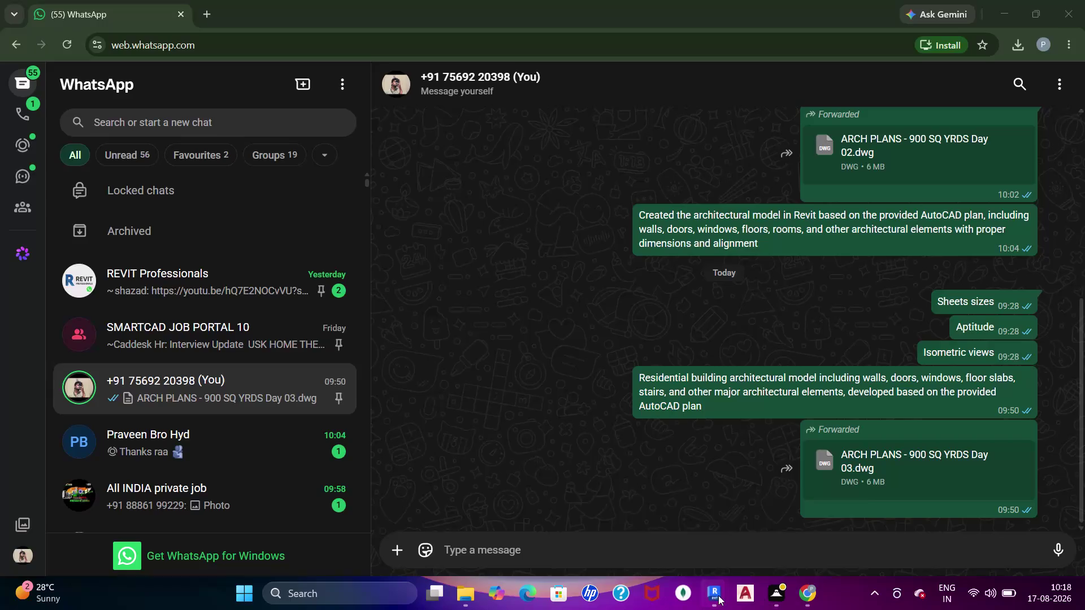
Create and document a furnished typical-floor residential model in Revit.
Switch from WhatsApp Web to the Revit Project1 Level 0 window.
click(661, 530)
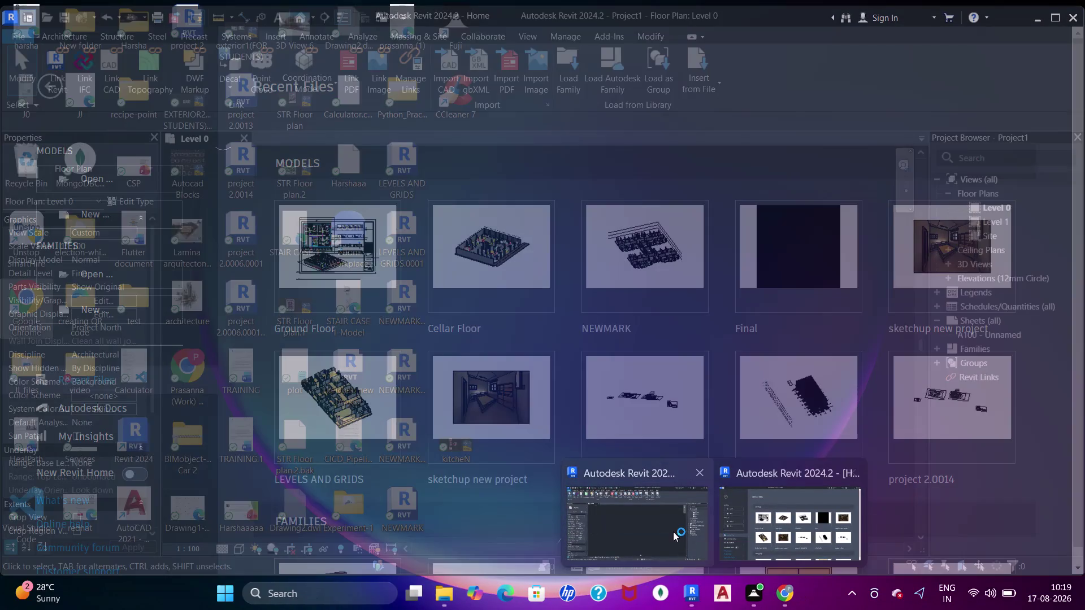
scroll(down, 3)
middle_drag(378, 237, 379, 281)
scroll(up, 3)
middle_drag(388, 275, 408, 325)
middle_drag(534, 347, 536, 358)
scroll(down, 3)
middle_drag(533, 354, 528, 329)
middle_drag(459, 231, 455, 260)
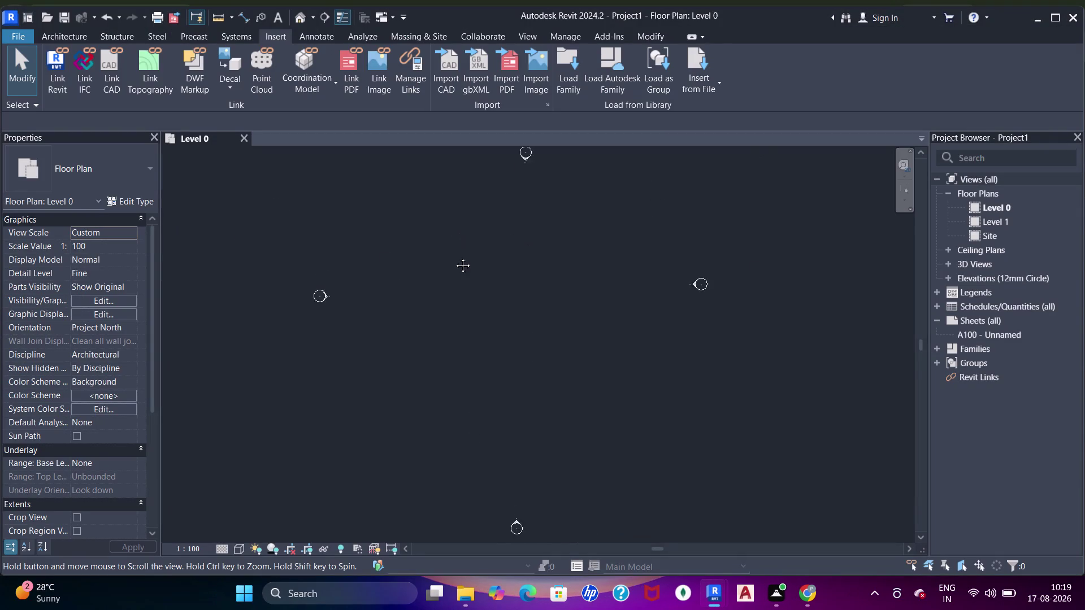
middle_drag(454, 260, 456, 242)
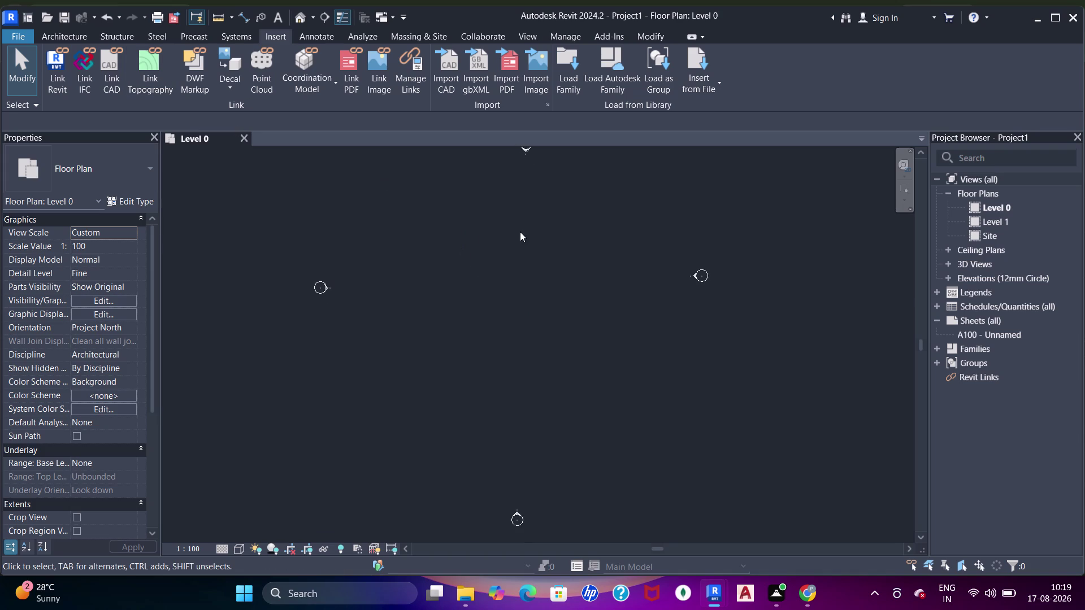
click(527, 154)
middle_drag(526, 164, 536, 191)
scroll(up, 3)
scroll(down, 3)
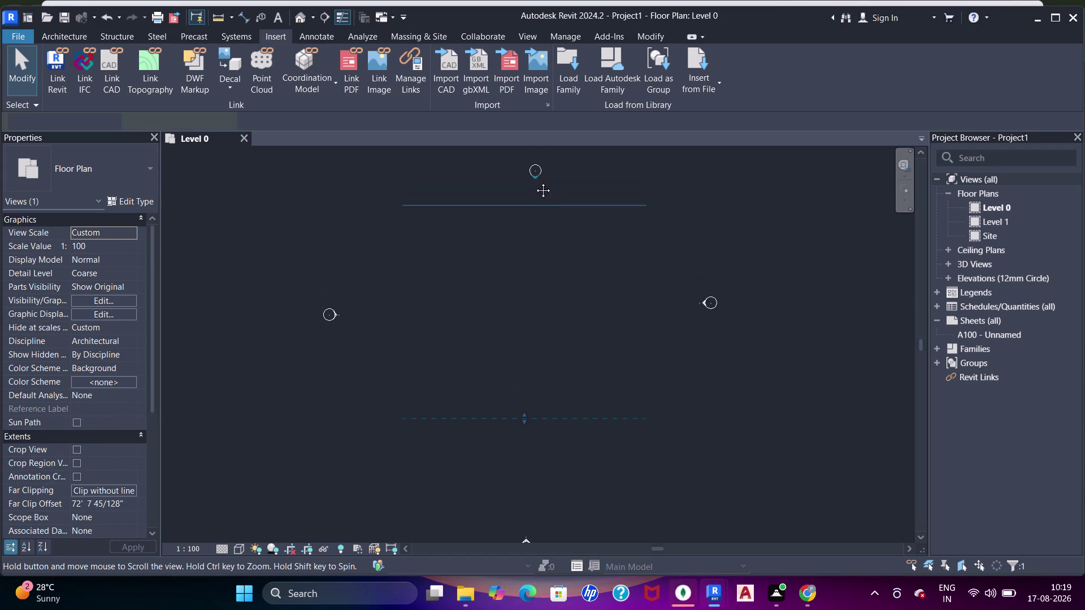
scroll(down, 3)
middle_drag(535, 181, 534, 144)
middle_drag(538, 160, 547, 194)
drag(546, 165, 539, 164)
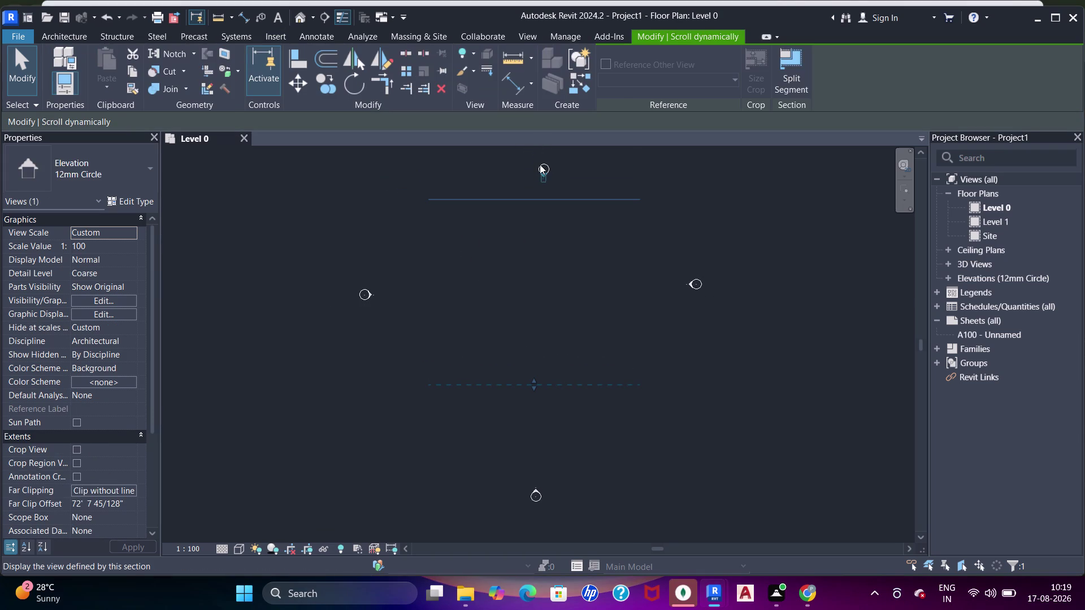
drag(539, 164, 539, 164)
scroll(up, 3)
click(545, 163)
drag(544, 170, 529, 173)
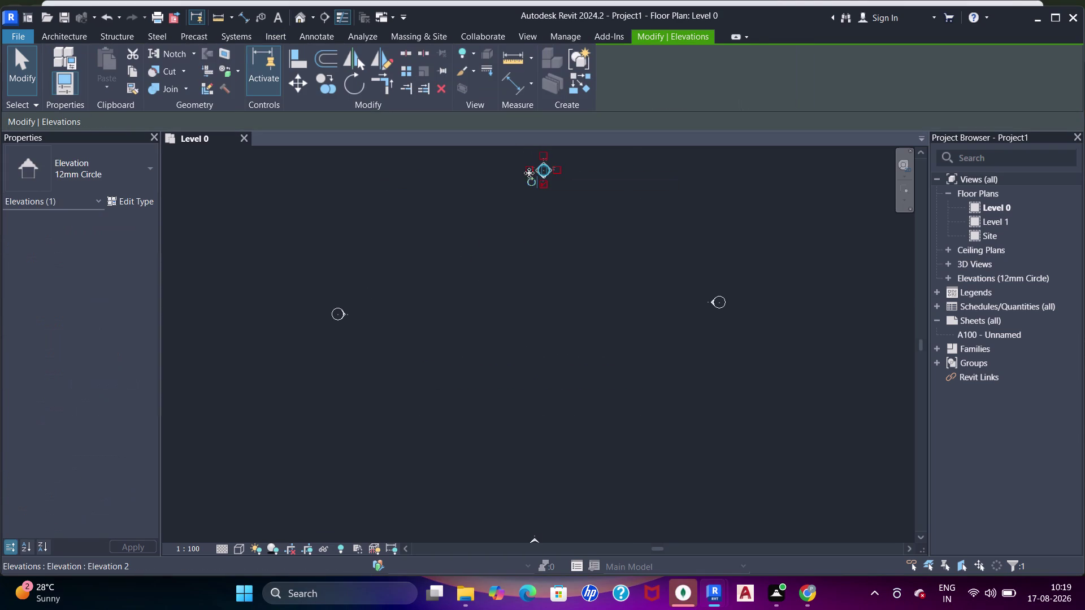
drag(529, 173, 534, 171)
scroll(down, 3)
middle_click(534, 188)
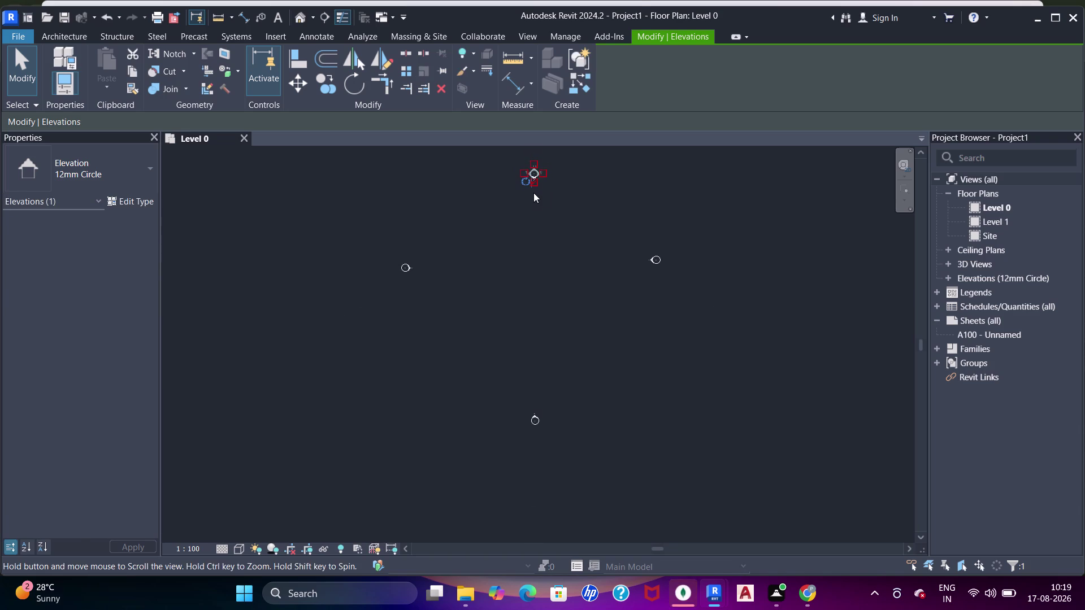
key(Escape)
key(Escape)
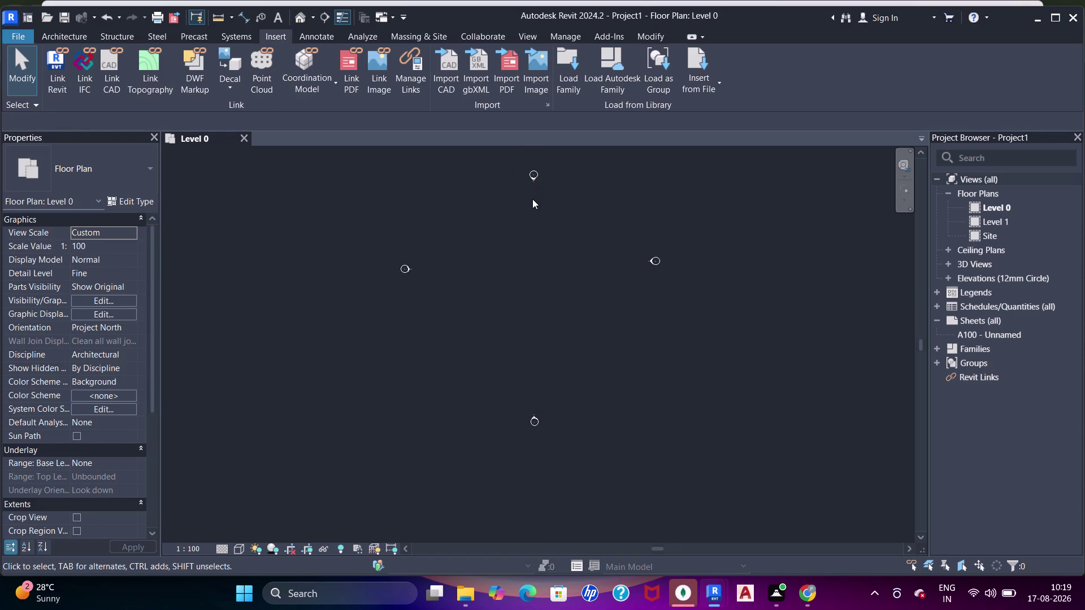
click(446, 72)
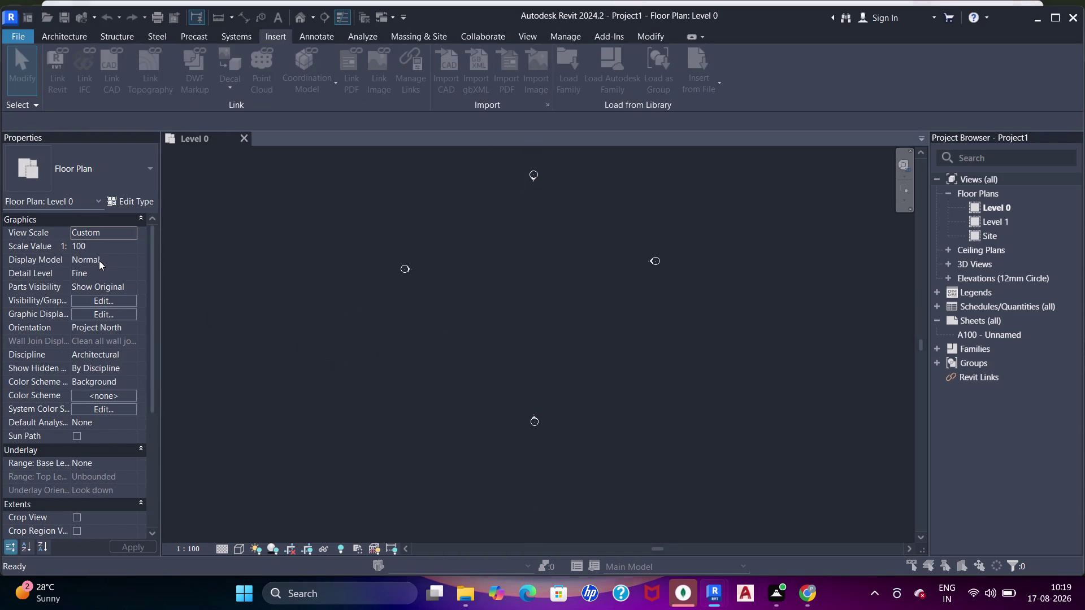
Import ARCH PLANS - 900 SQ YRDS Day 03.dwg onto Level 0.
click(434, 151)
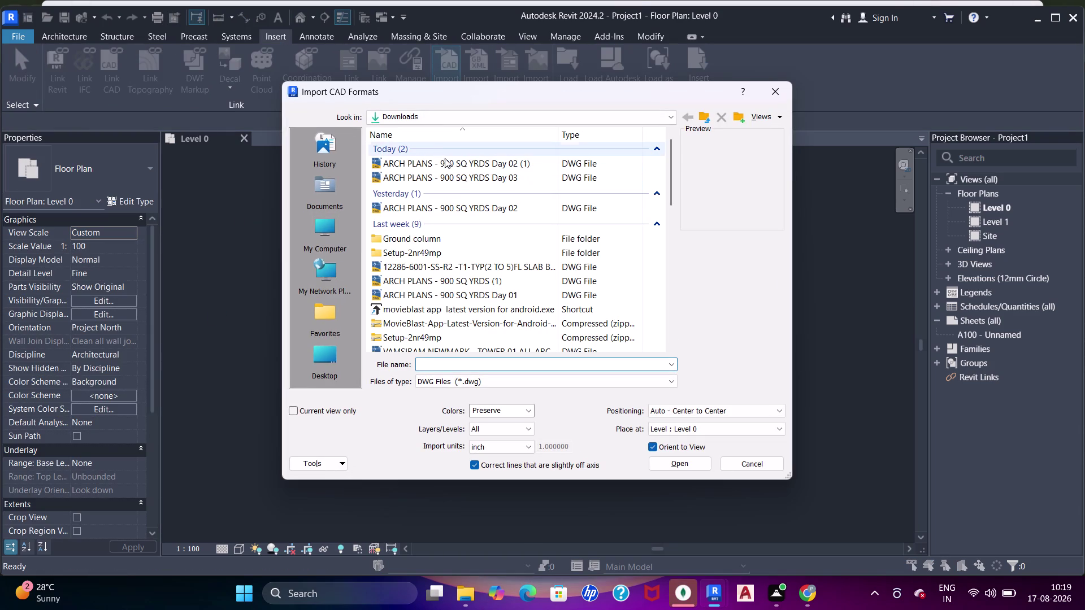
click(472, 178)
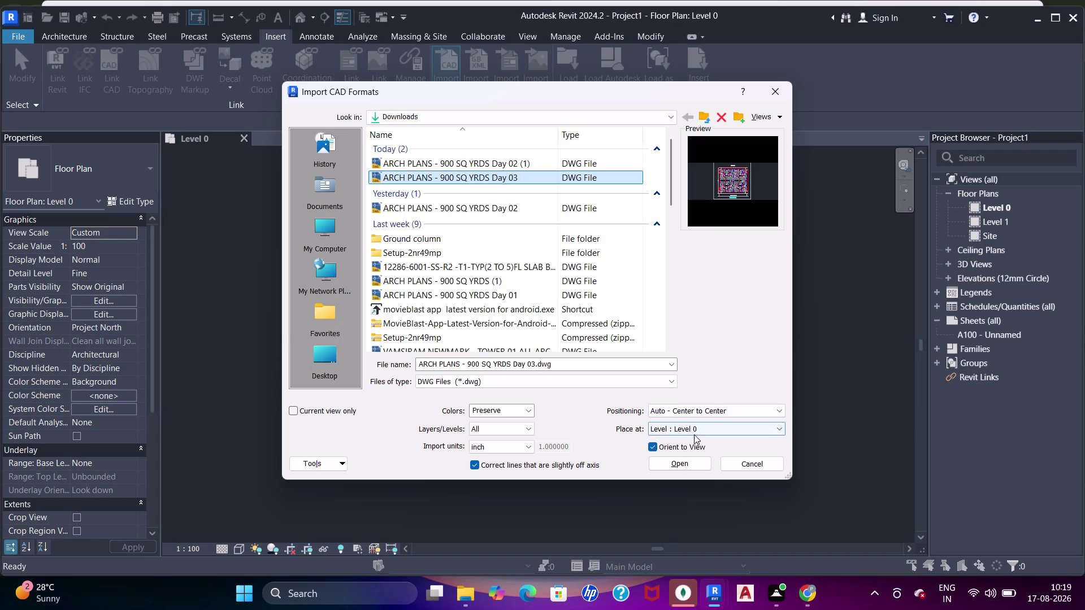
click(676, 460)
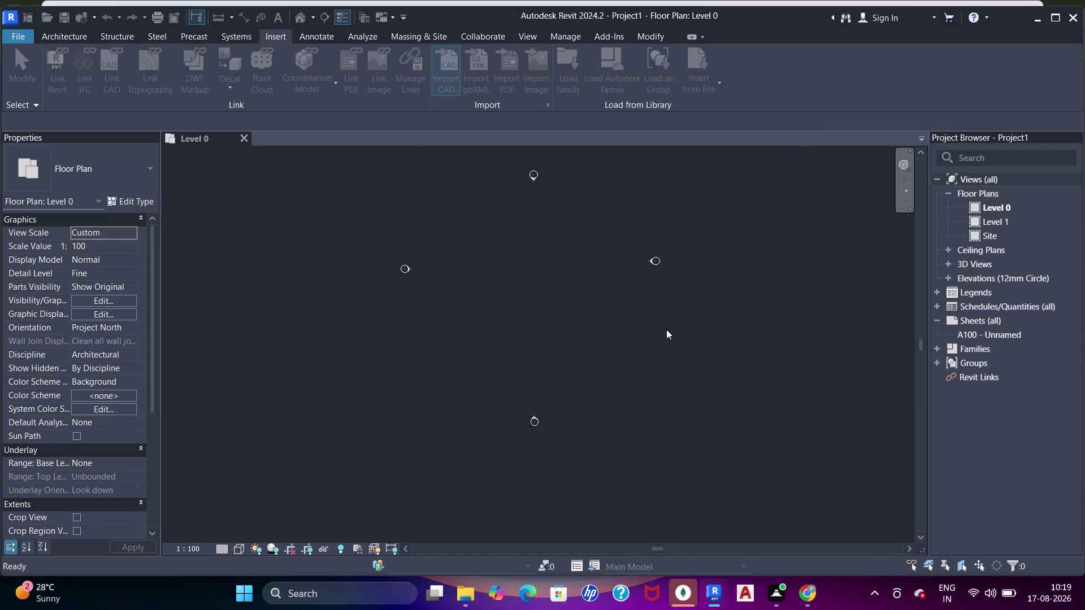
scroll(up, 3)
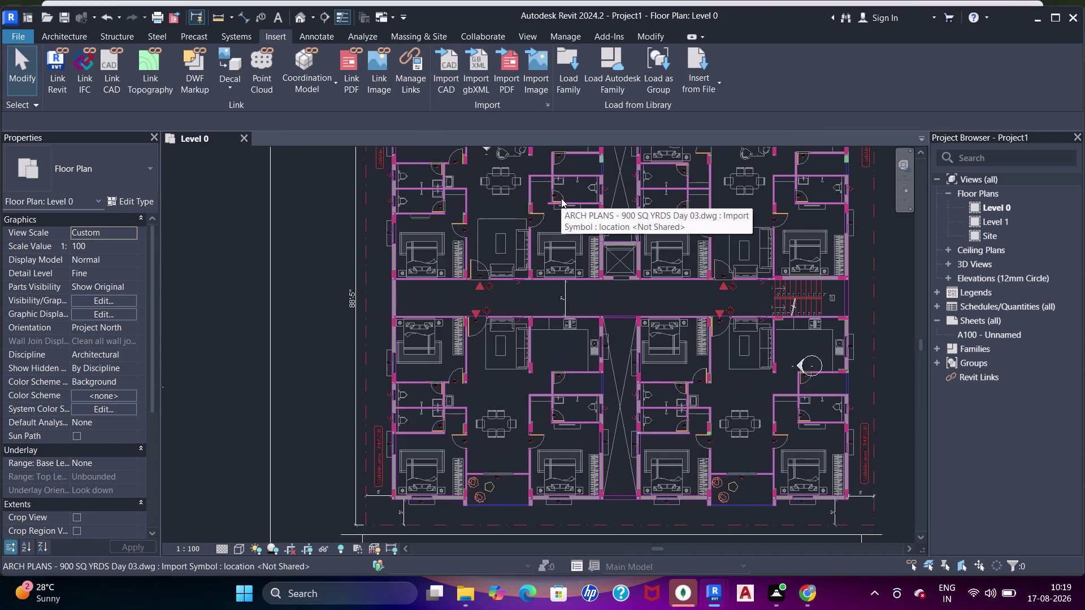
scroll(down, 3)
Drag the imported plan to centre it among the four elevation markers.
click(566, 213)
drag(566, 234, 514, 299)
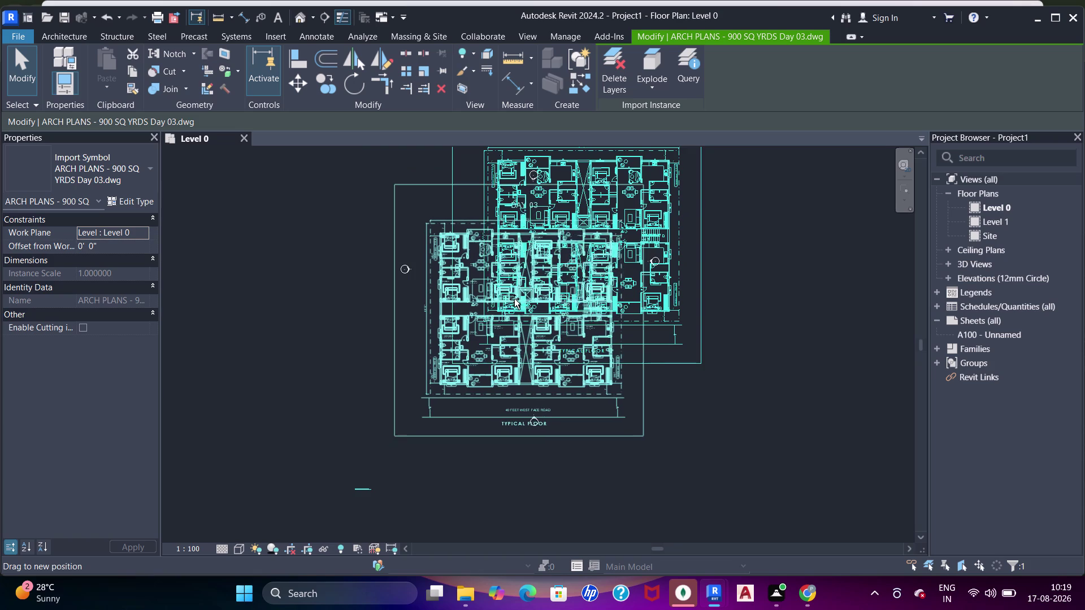
drag(514, 299, 522, 284)
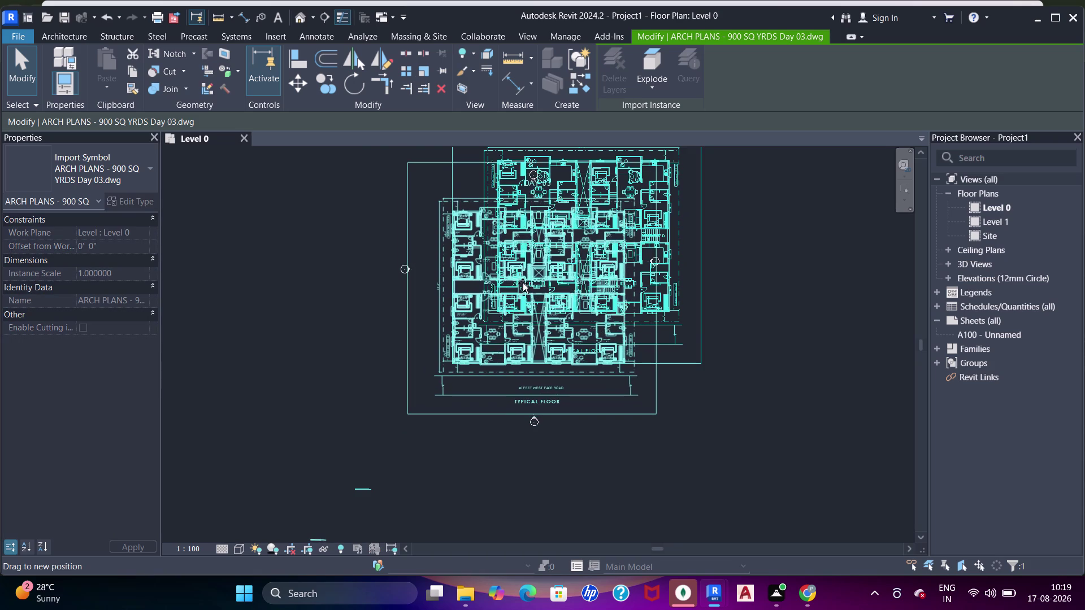
drag(522, 284, 524, 276)
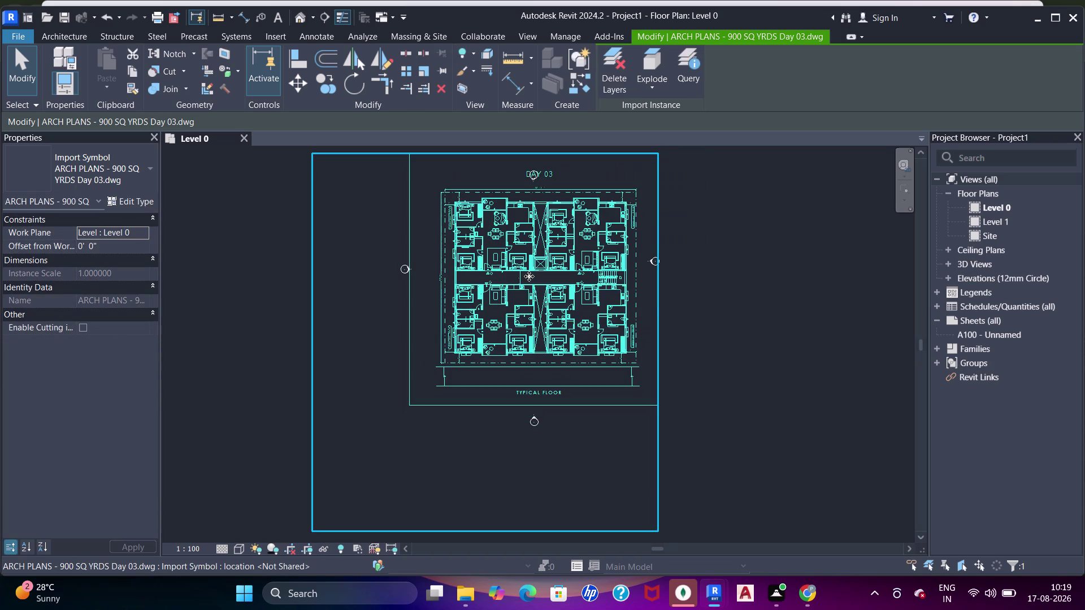
key(Escape)
click(542, 279)
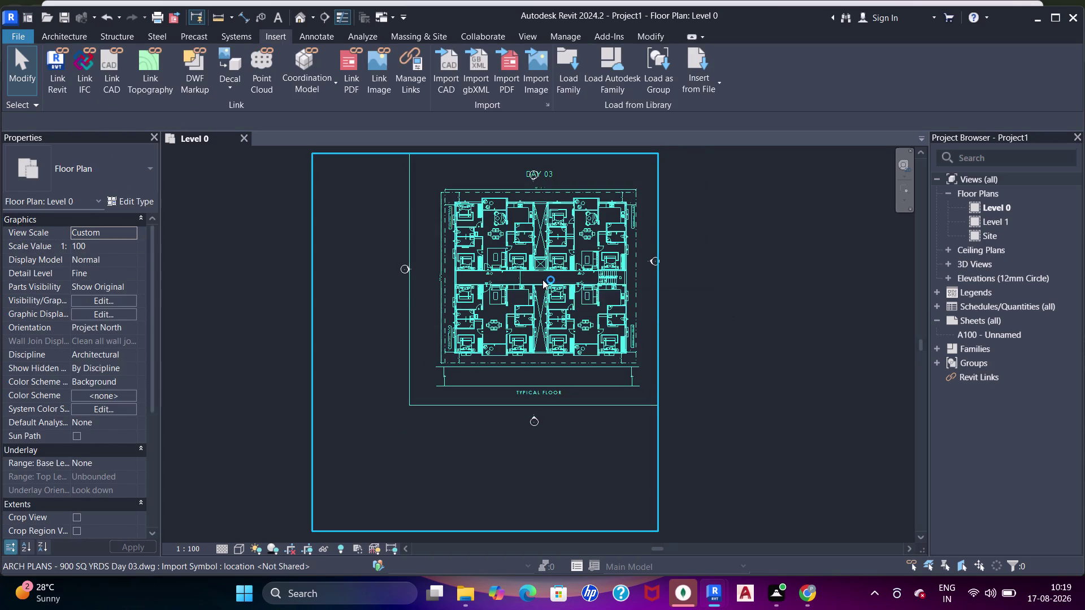
key(Up)
key(Right)
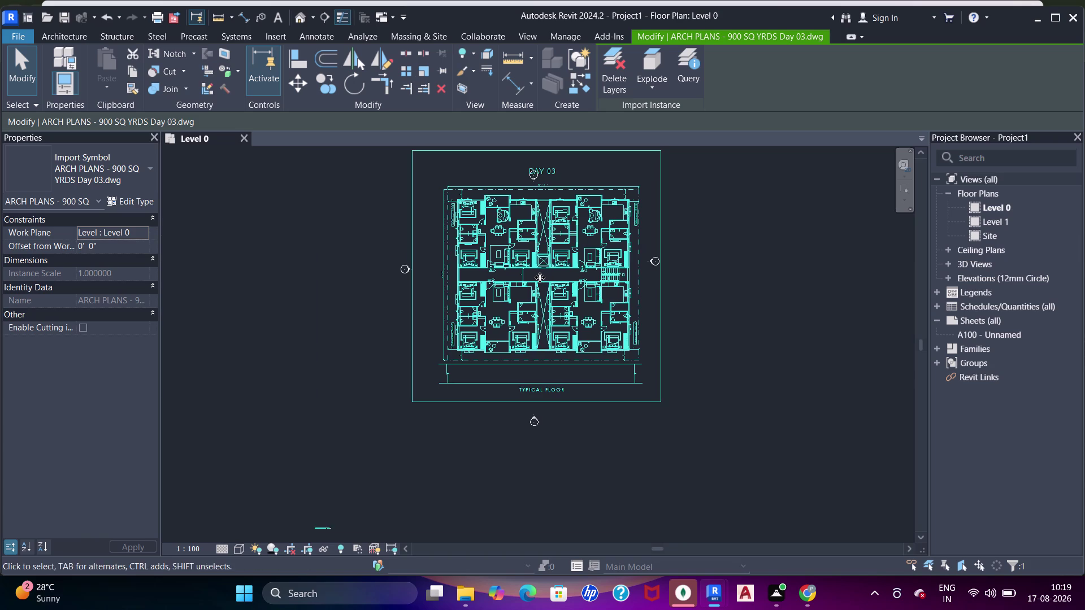
key(Escape)
key(Escape)
key(Escape)
scroll(up, 3)
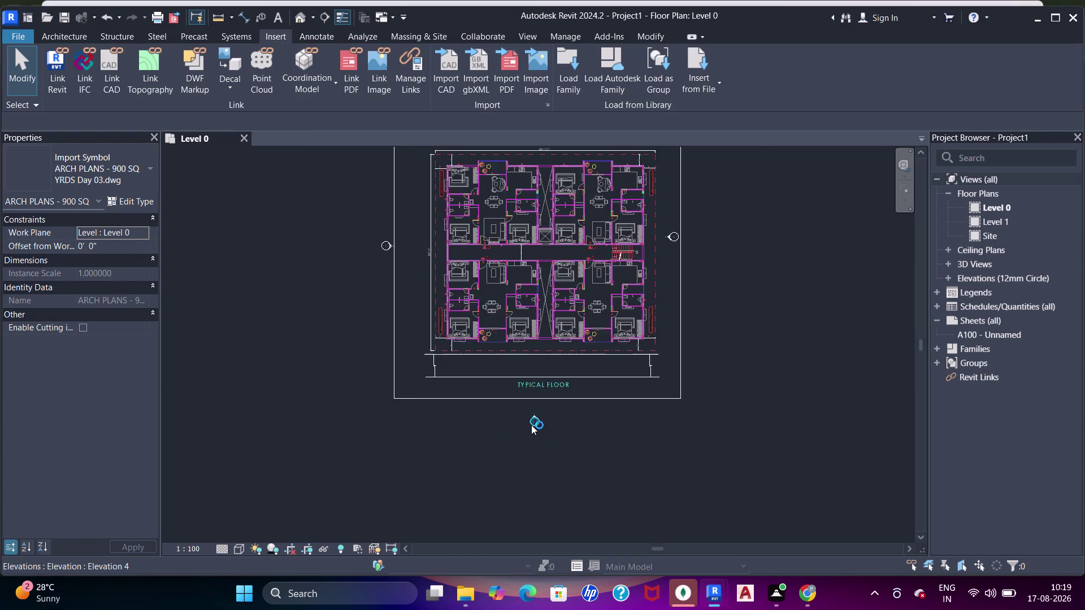
Move the bottom and left elevation markers closer to the imported plan.
click(531, 425)
drag(542, 423, 548, 349)
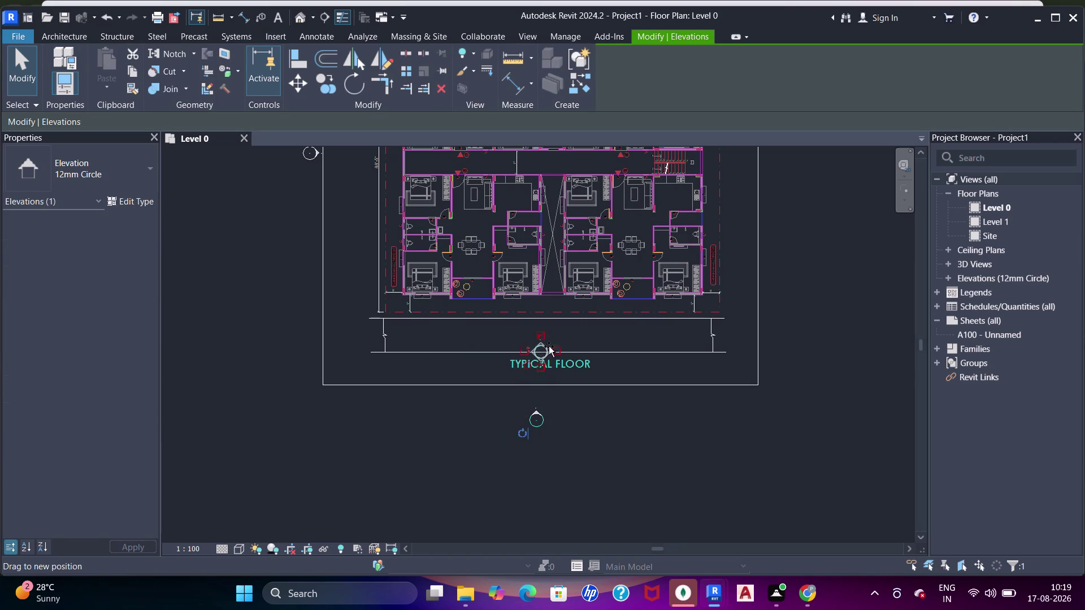
drag(548, 349, 558, 340)
scroll(down, 3)
middle_drag(514, 273, 525, 351)
click(362, 278)
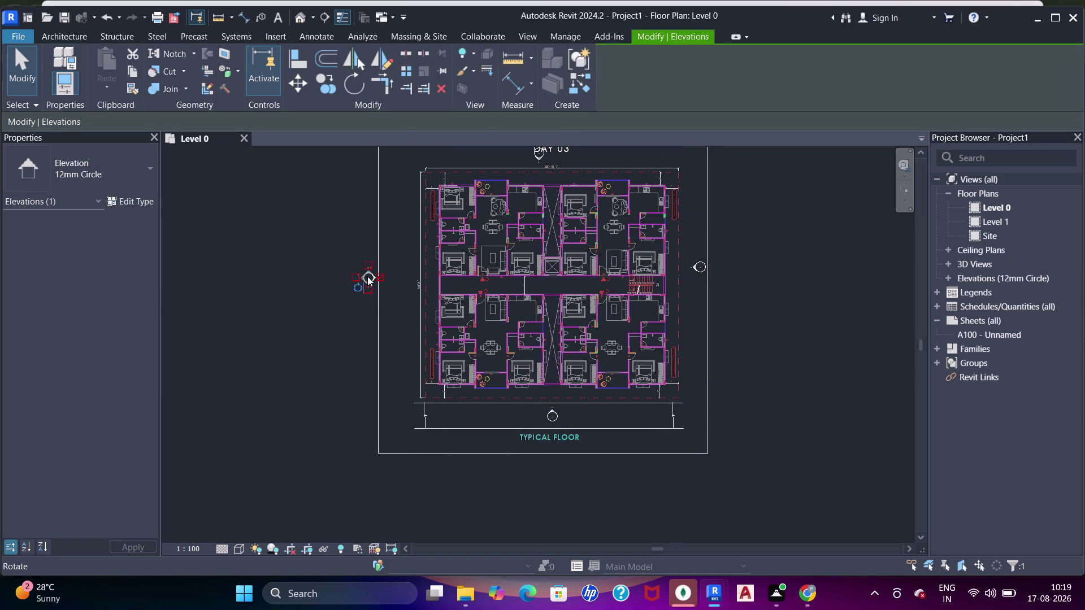
drag(367, 276, 406, 272)
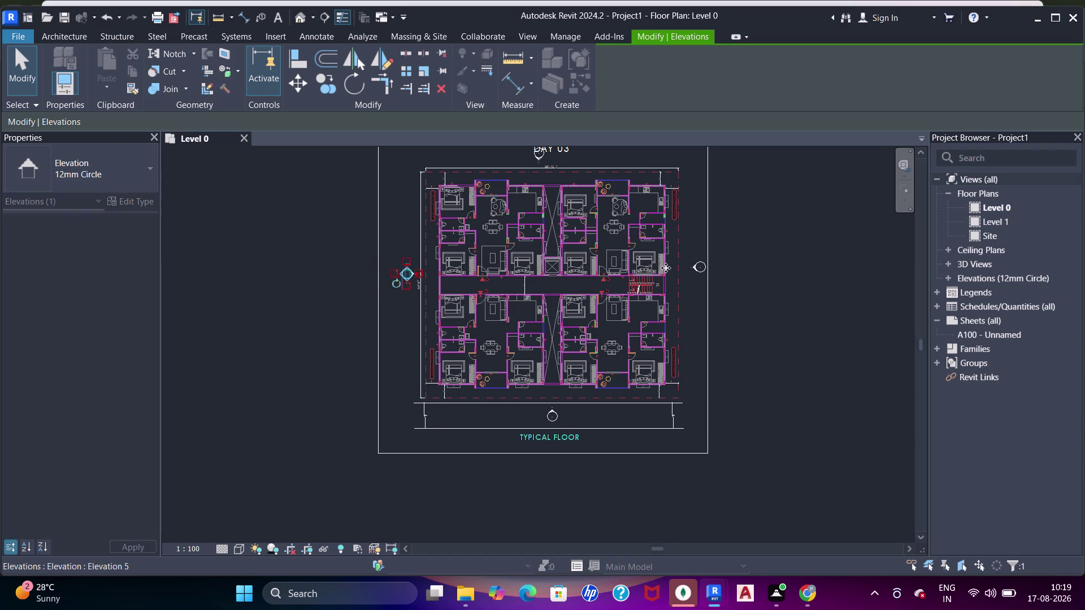
key(Escape)
Nudge the right elevation marker left toward the imported plan.
click(703, 269)
click(704, 268)
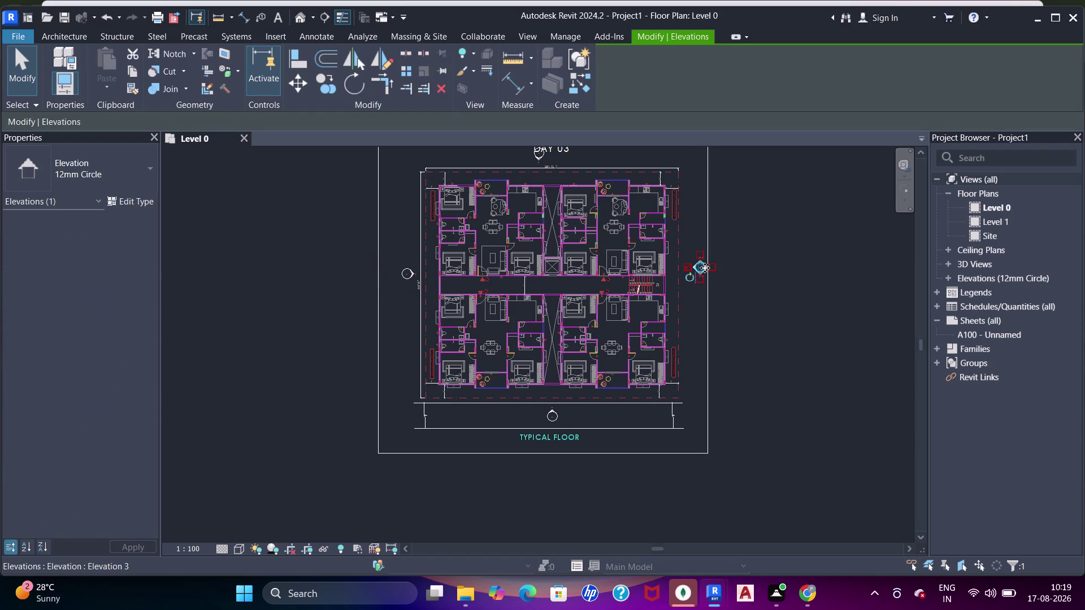
key(Left)
key(Left)
key(Left)
scroll(down, 3)
middle_drag(695, 251, 709, 283)
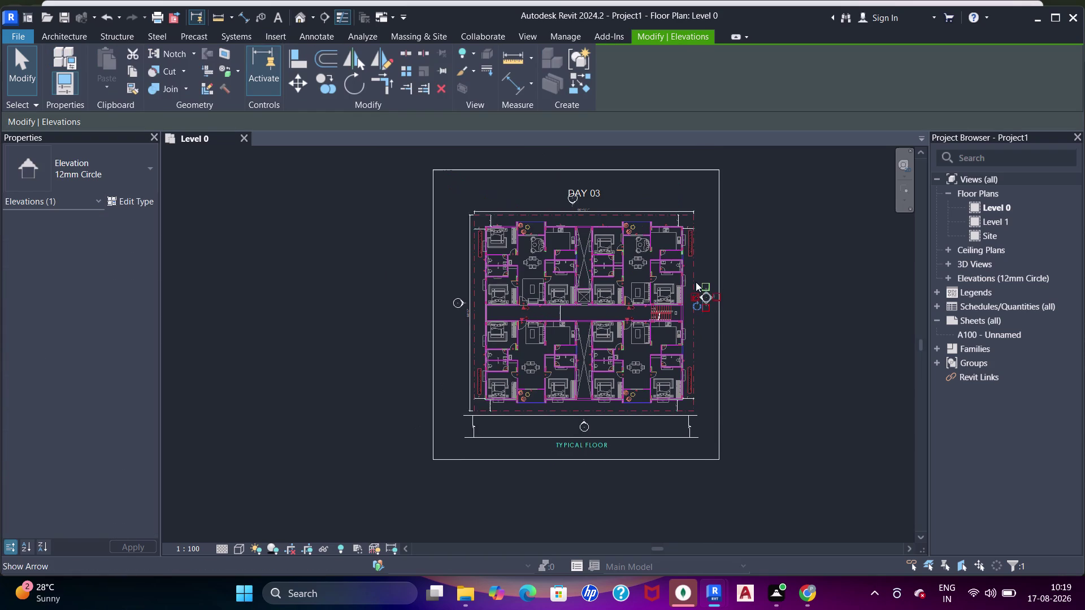
key(Escape)
key(Escape)
scroll(up, 3)
scroll(down, 3)
middle_drag(636, 310, 633, 333)
scroll(up, 3)
scroll(down, 3)
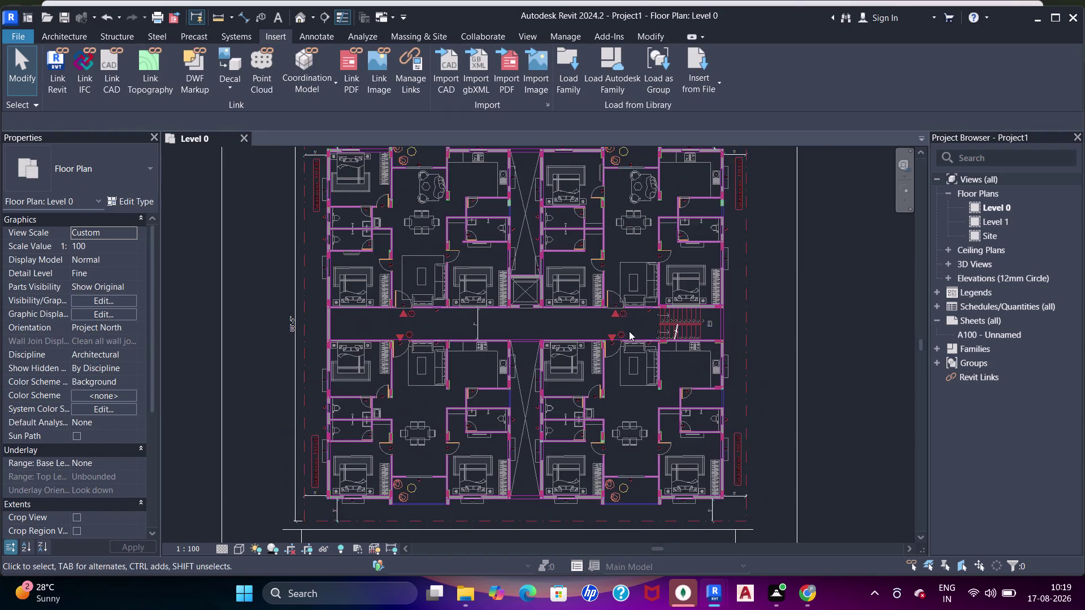
click(600, 273)
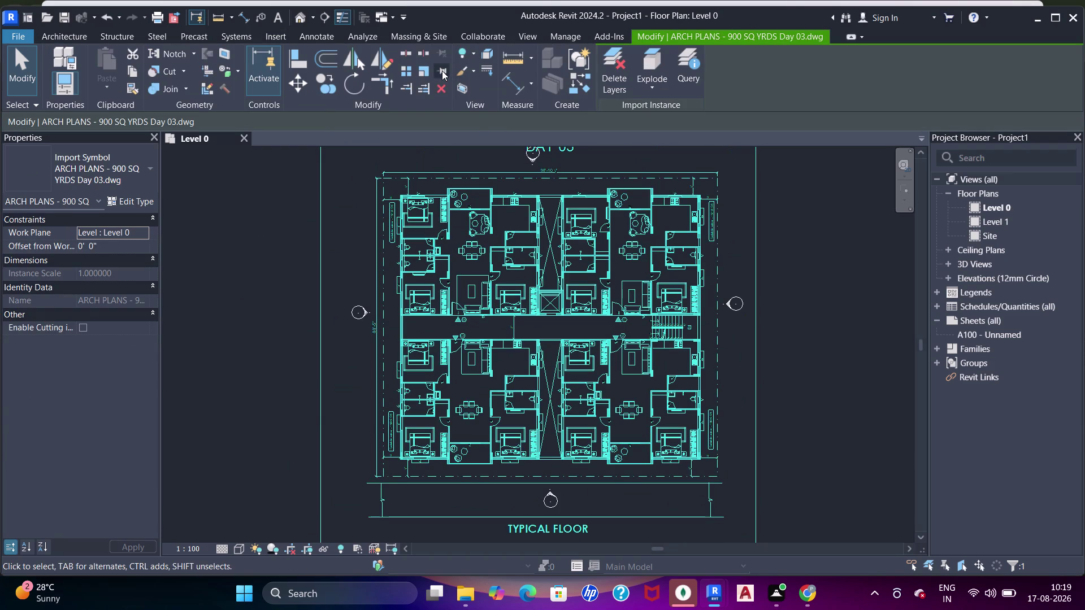
click(442, 71)
scroll(up, 3)
middle_drag(414, 211, 415, 223)
key(Escape)
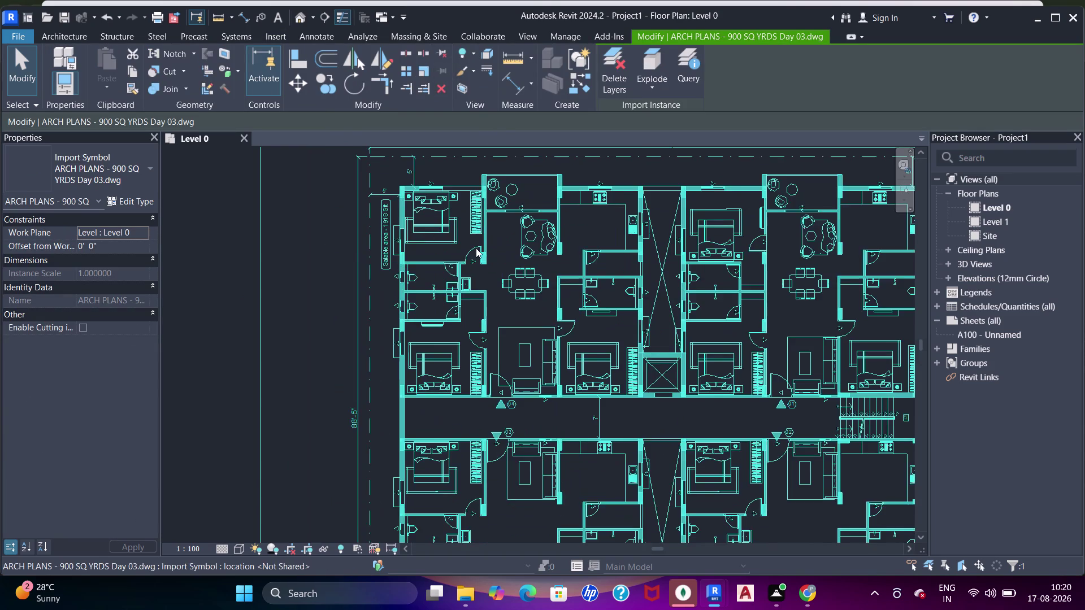
key(Escape)
key(Escape)
key(Escape)
key(Escape)
key(Escape)
scroll(up, 3)
scroll(down, 3)
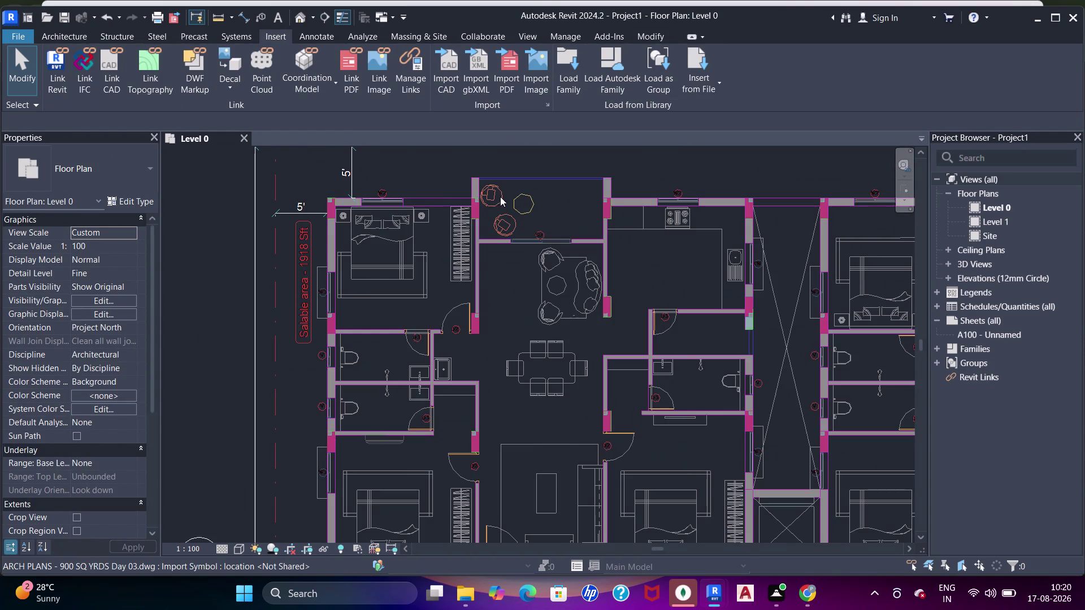
scroll(down, 3)
middle_drag(525, 394, 522, 296)
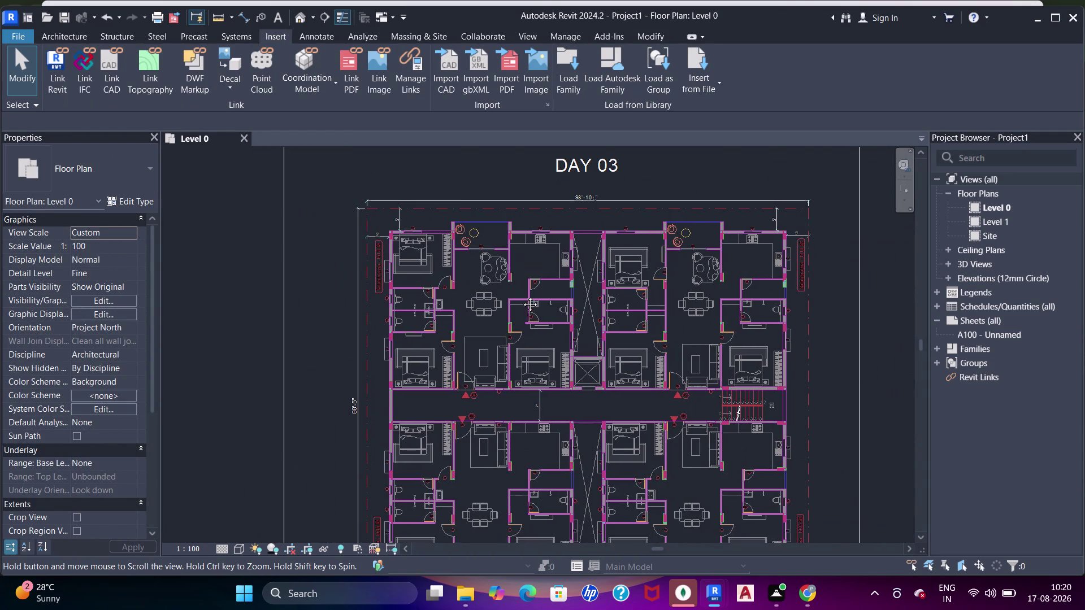
middle_drag(522, 296, 523, 281)
scroll(up, 3)
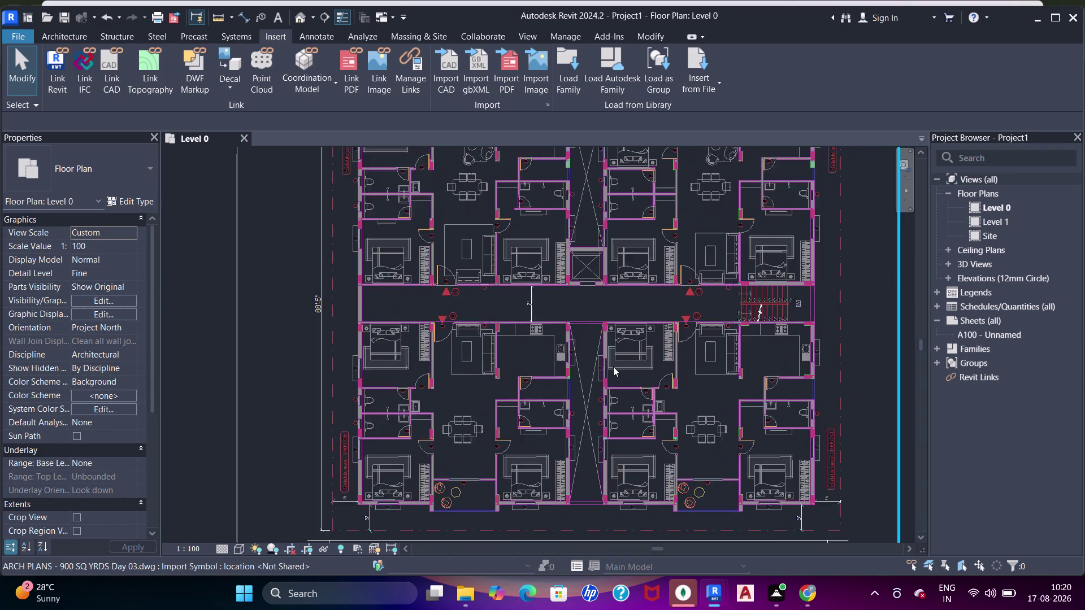
scroll(up, 3)
scroll(down, 3)
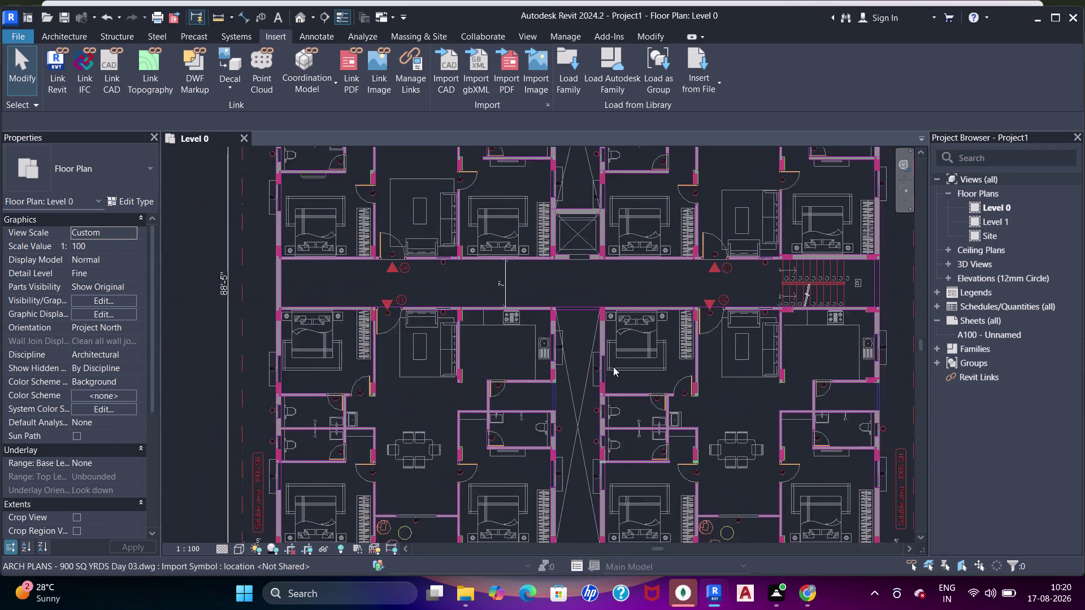
scroll(down, 3)
middle_drag(634, 335, 635, 339)
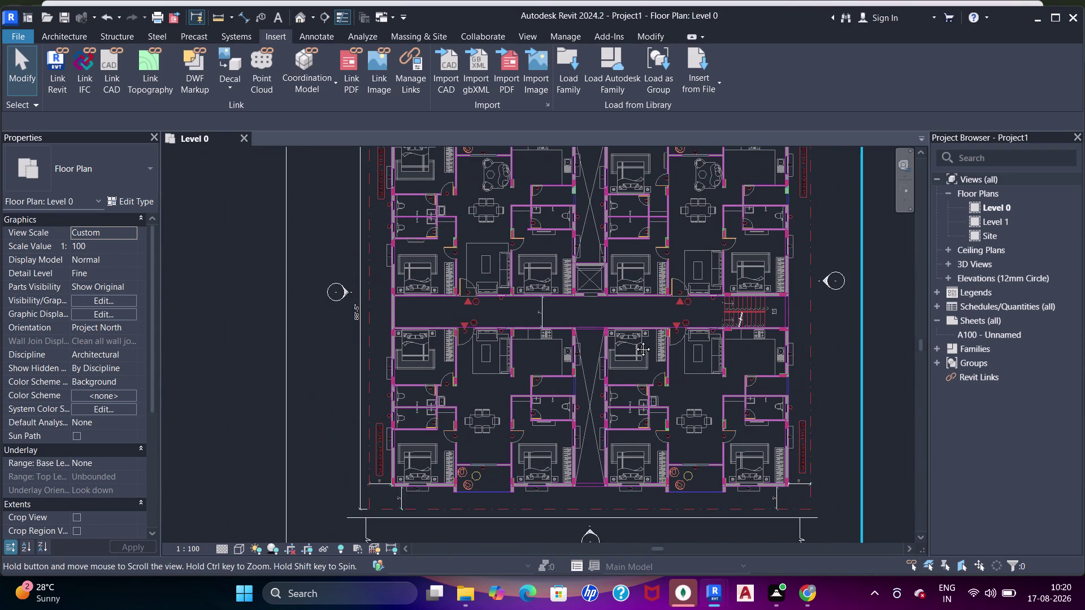
middle_drag(634, 339, 633, 348)
scroll(up, 3)
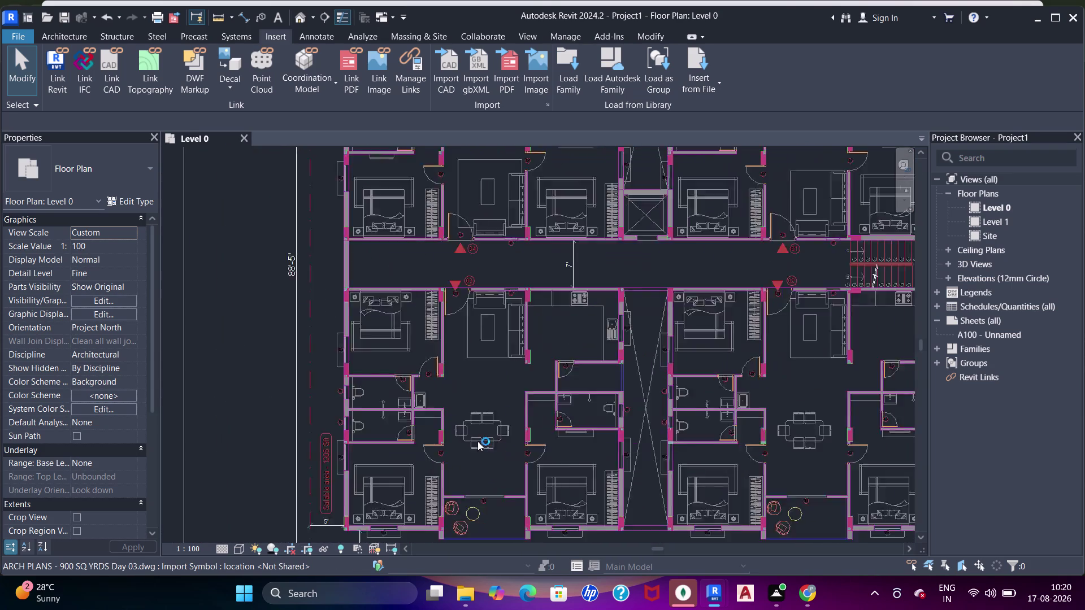
scroll(up, 3)
scroll(up, 3)
scroll(down, 3)
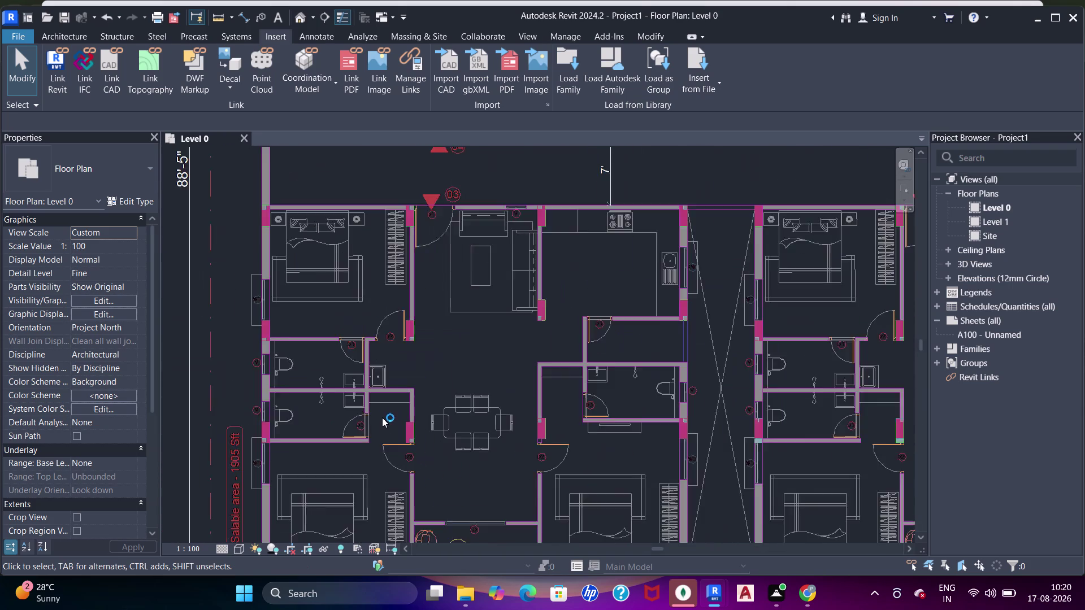
scroll(down, 3)
middle_drag(366, 348, 368, 372)
scroll(up, 3)
scroll(down, 3)
middle_drag(436, 257, 438, 262)
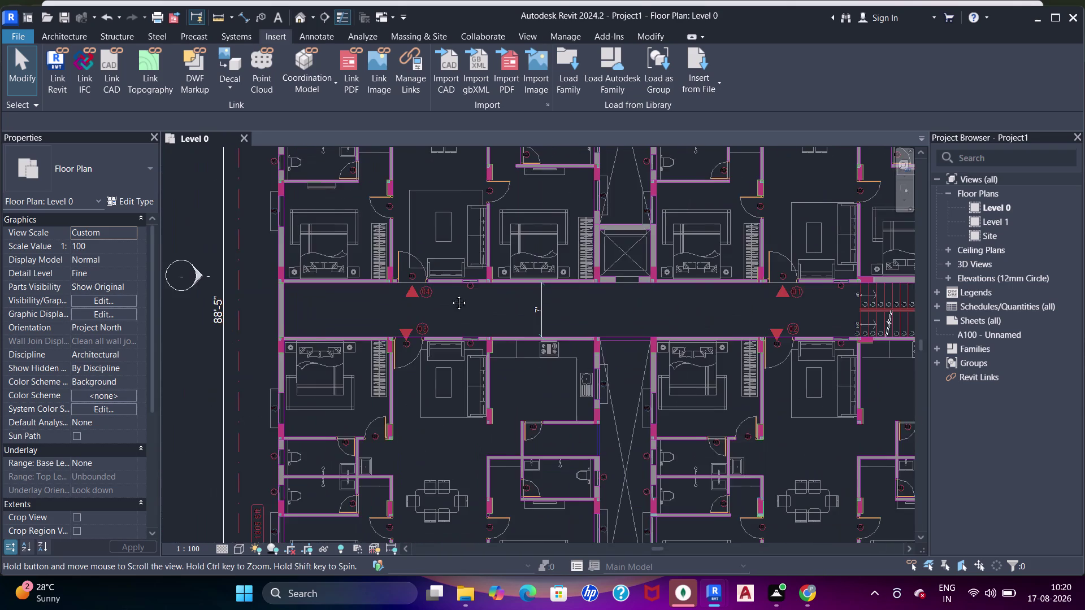
middle_drag(438, 262, 475, 363)
scroll(up, 3)
scroll(down, 3)
middle_drag(549, 204, 545, 243)
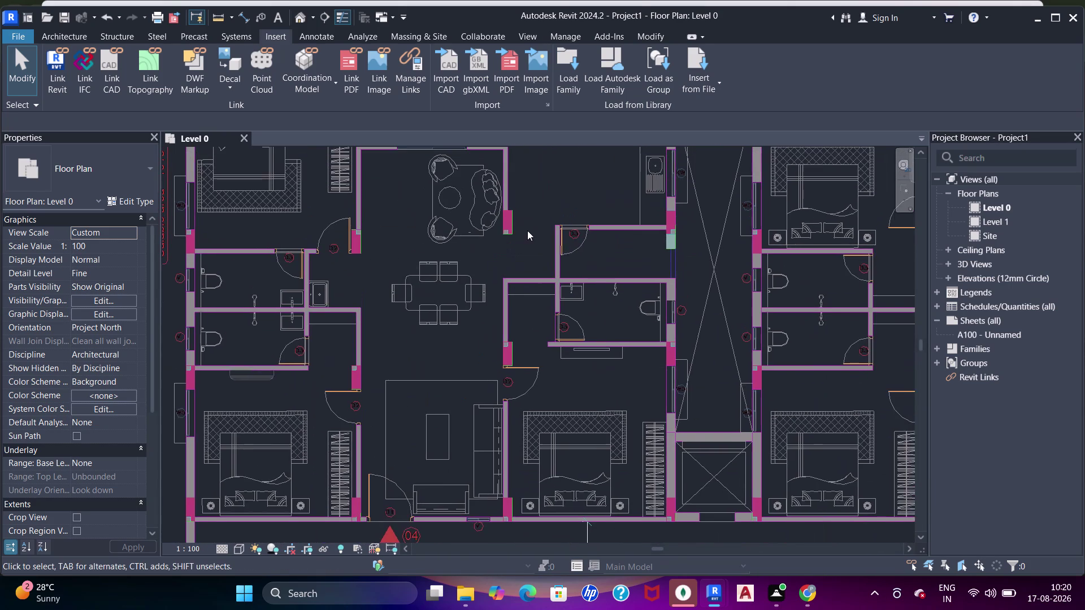
scroll(up, 3)
middle_drag(526, 230, 525, 289)
text(DI)
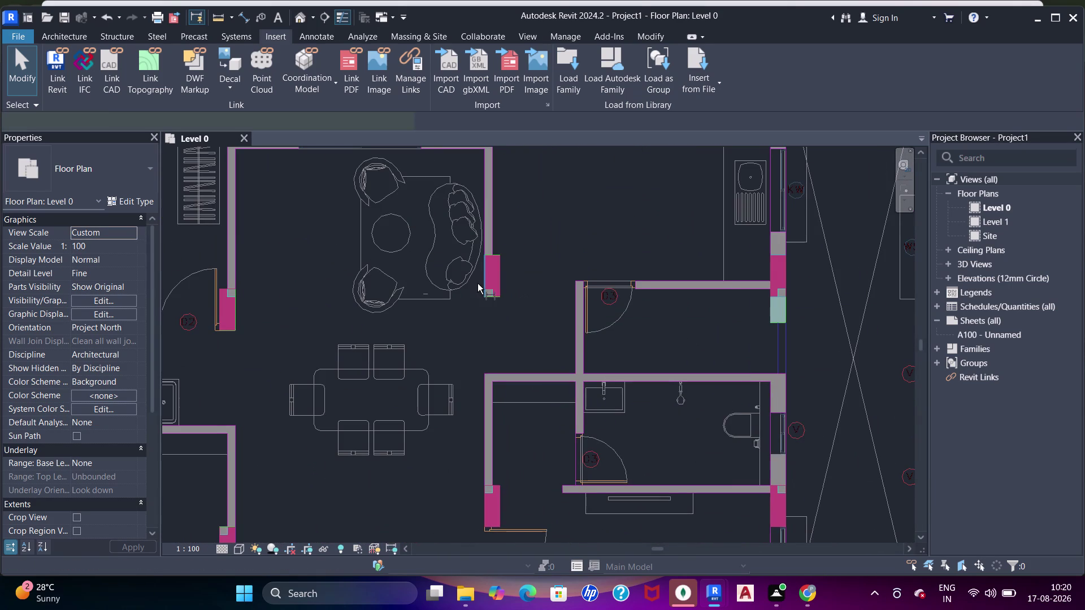
click(482, 279)
click(497, 280)
key(Escape)
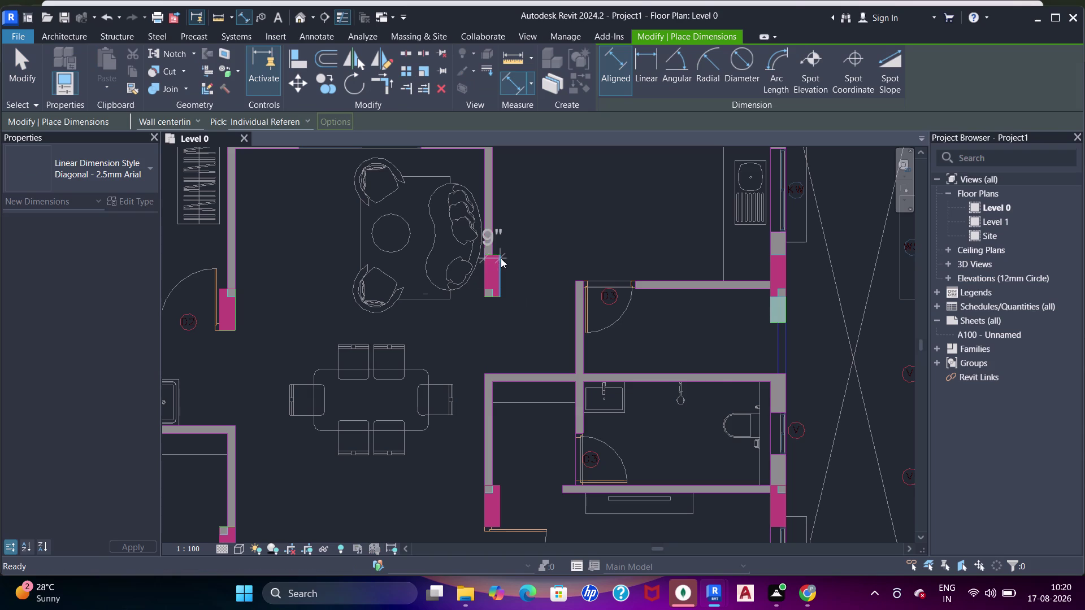
scroll(down, 3)
middle_drag(496, 255, 503, 274)
scroll(up, 3)
key(Escape)
scroll(up, 3)
key(Escape)
key(Escape)
key(Escape)
key(Escape)
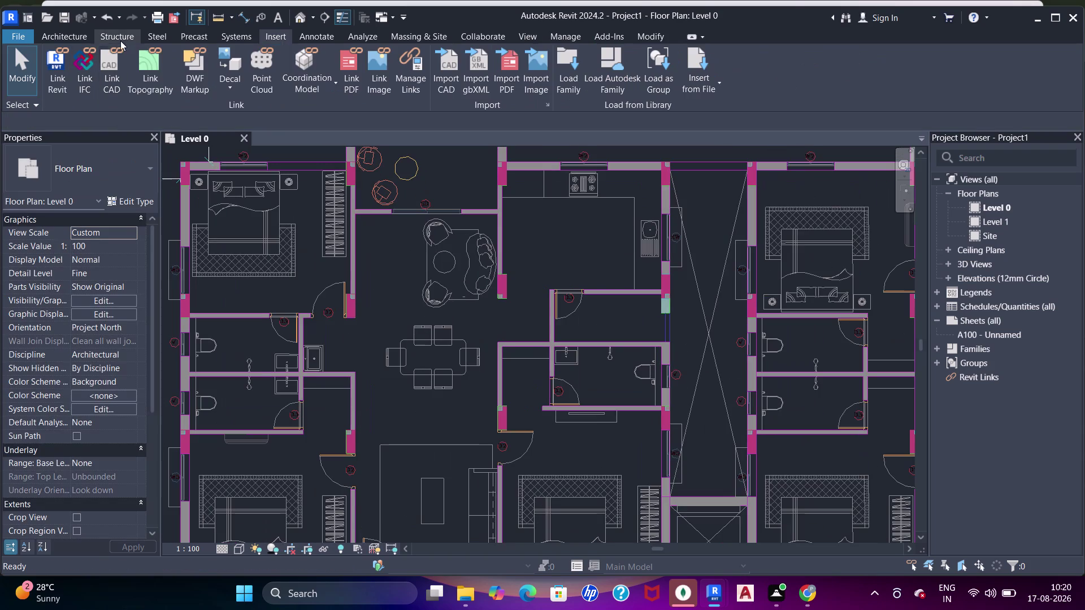
Start an architectural column and duplicate its type as 2'*9".
click(115, 38)
click(71, 36)
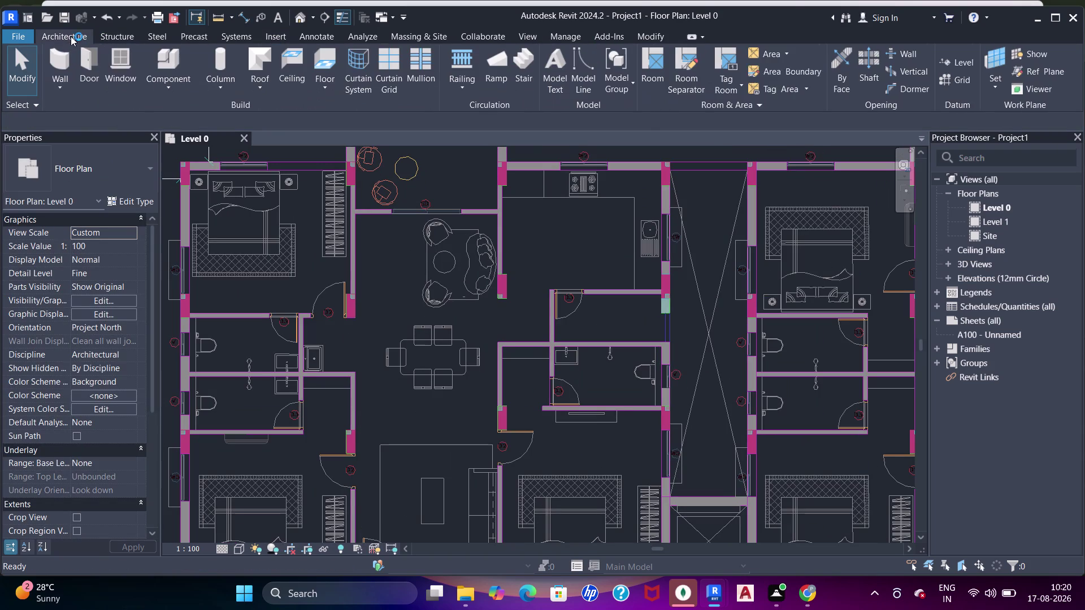
click(227, 113)
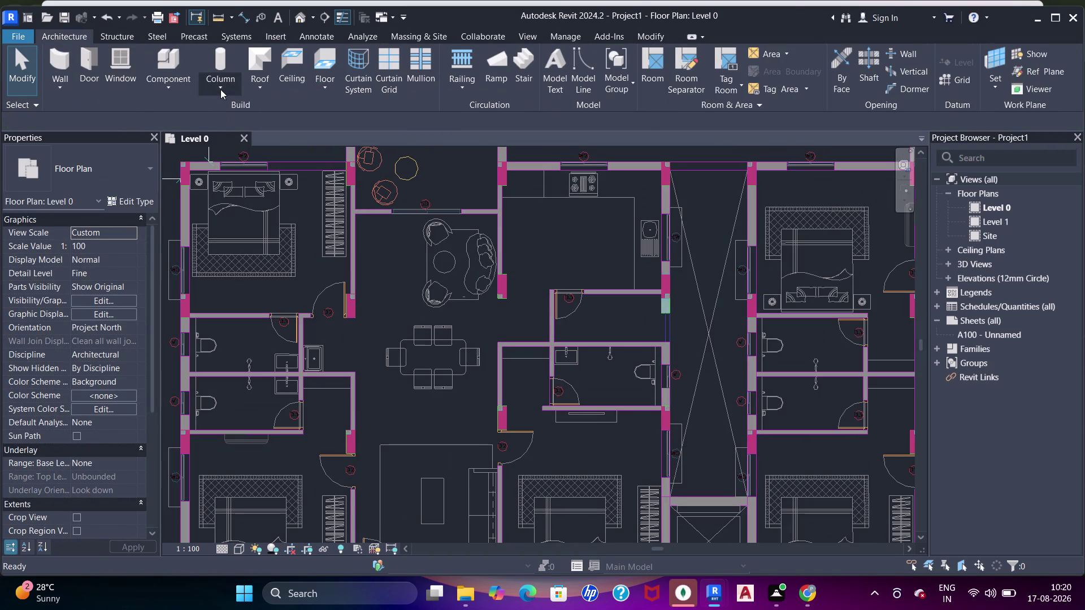
click(220, 90)
click(231, 133)
click(133, 193)
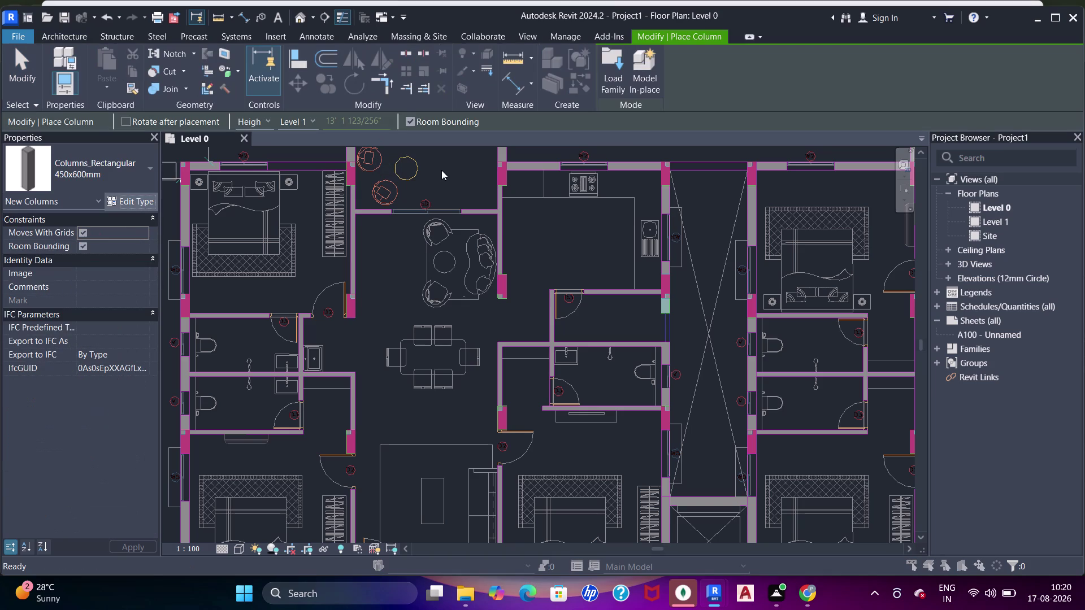
click(823, 123)
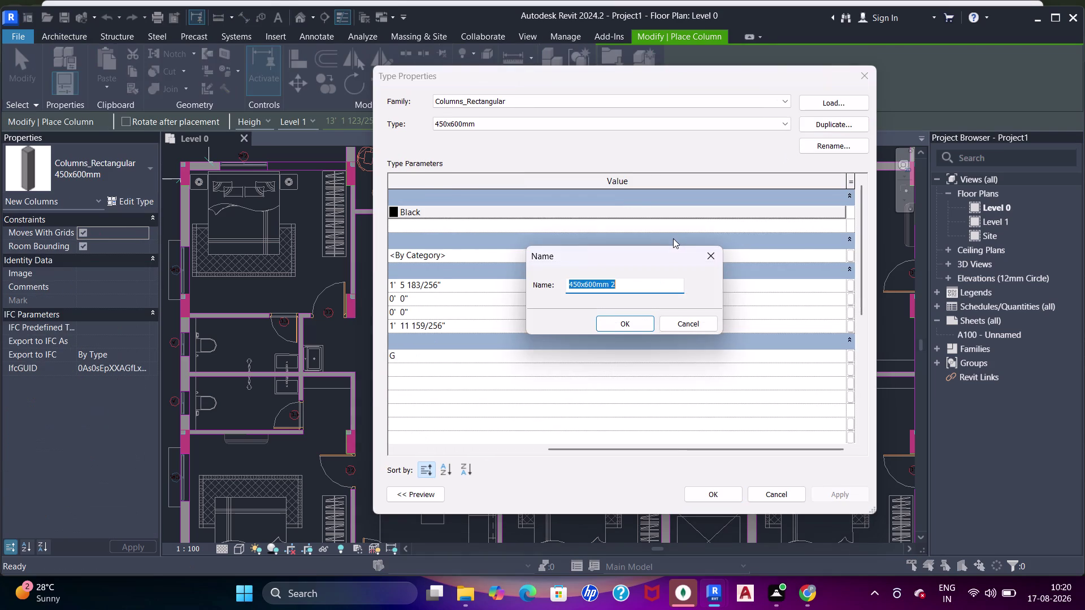
text(2')
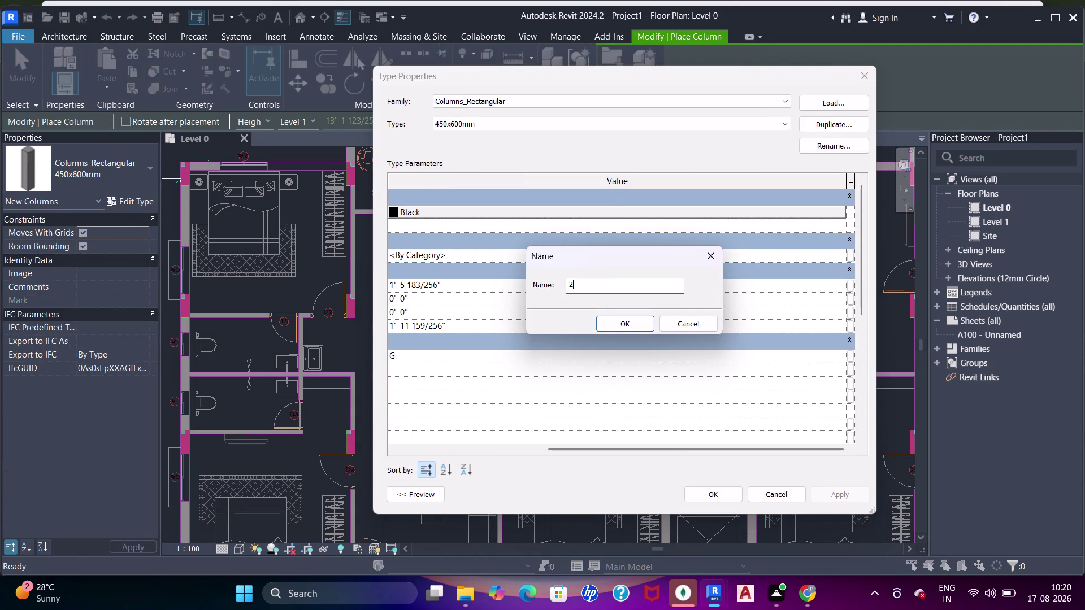
text(*9)
text(")
key(Return)
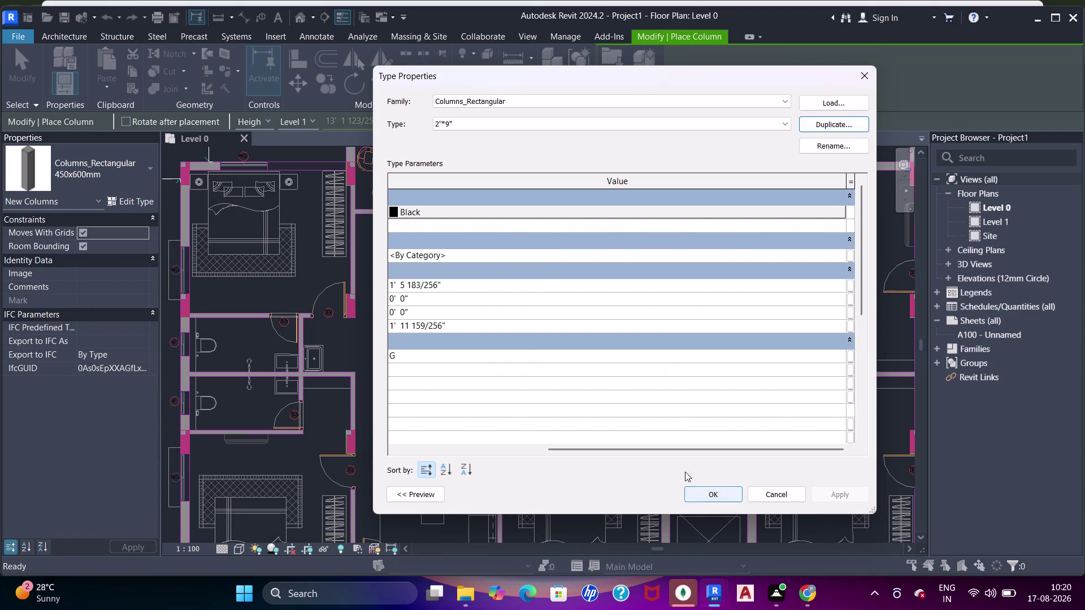
Set the new column type's Depth to 2' and Width to 9".
drag(680, 452, 409, 456)
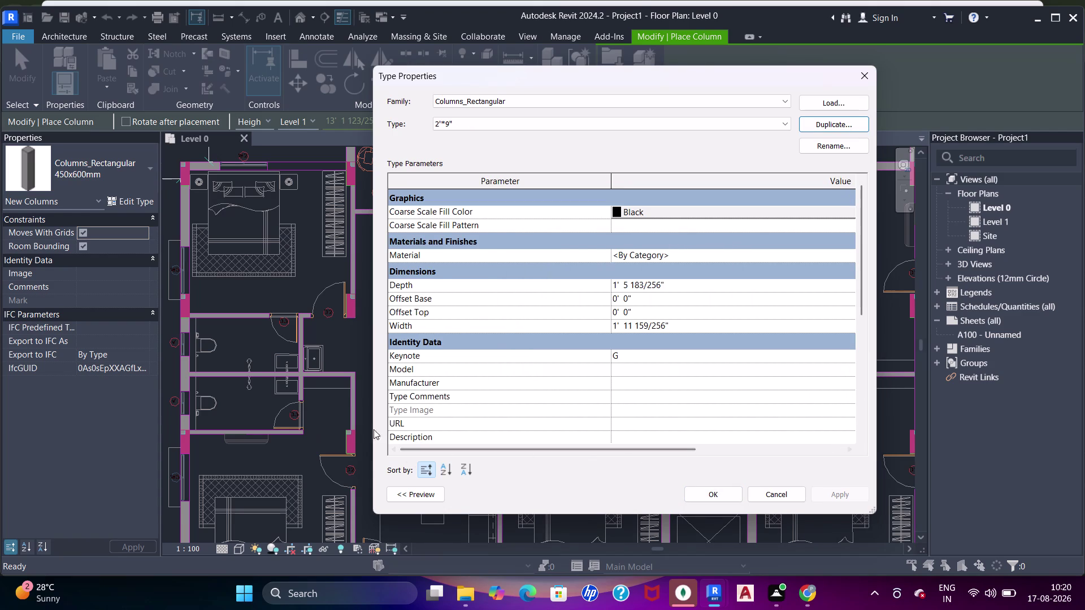
click(681, 284)
text(2')
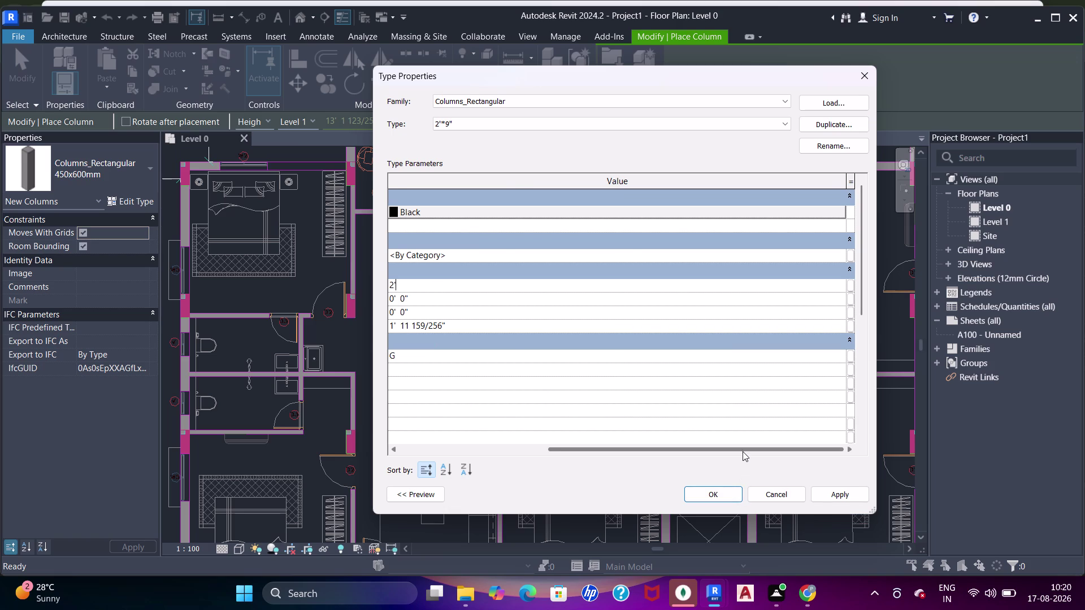
drag(742, 451, 461, 457)
click(689, 331)
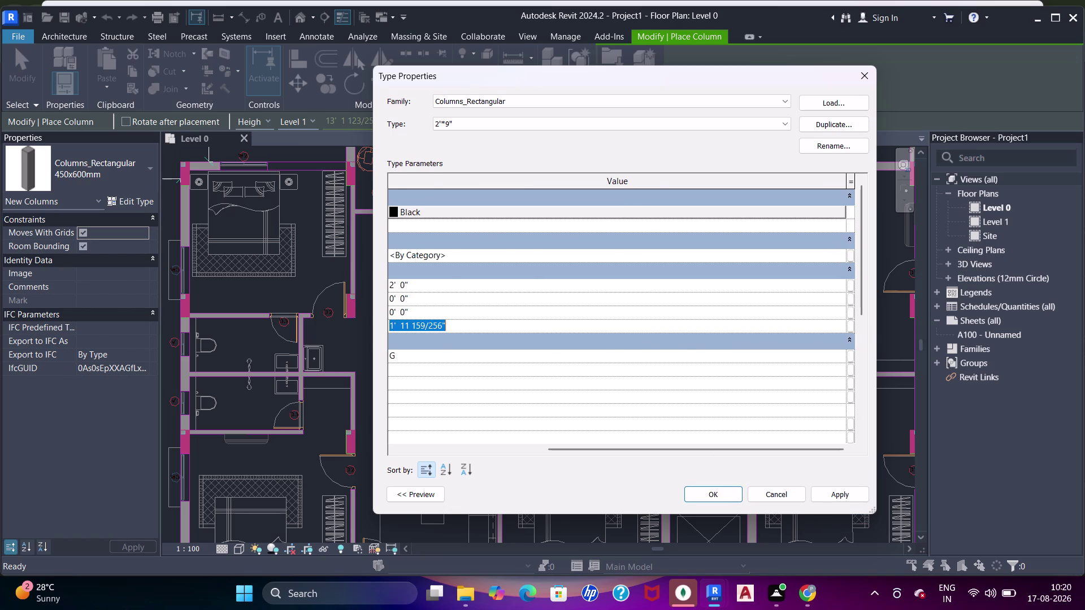
text(9")
key(Return)
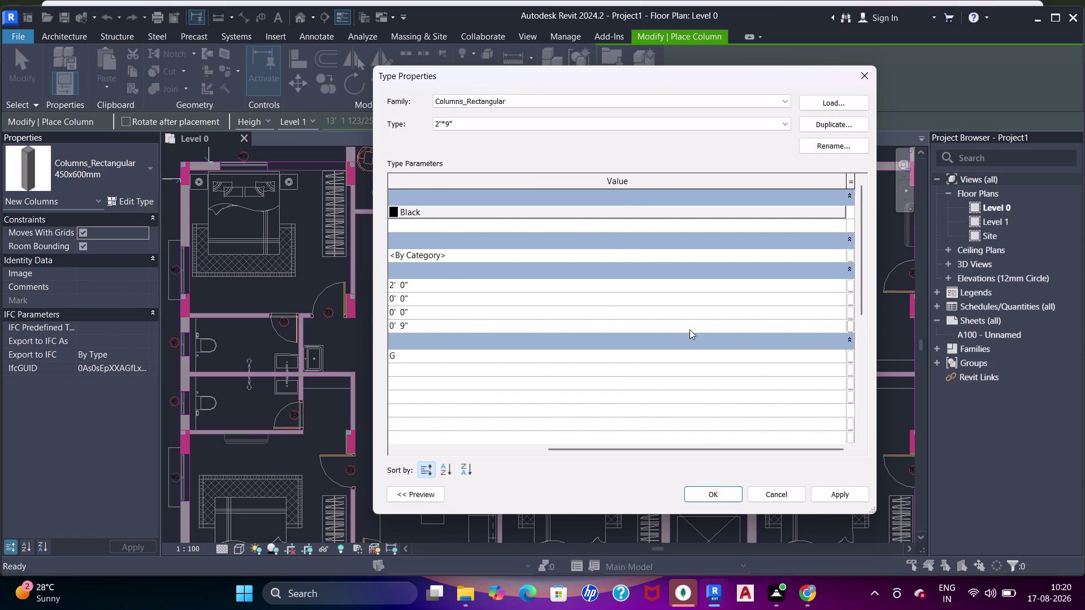
click(846, 496)
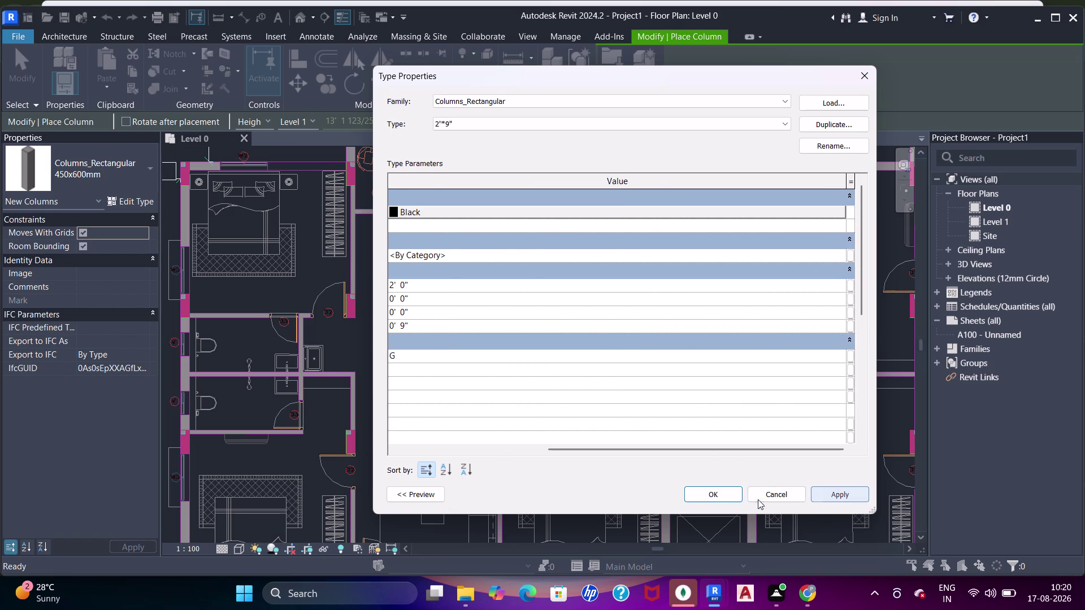
click(707, 498)
Place one column at the bedroom's top-left wall corner.
middle_drag(414, 259, 540, 369)
scroll(up, 3)
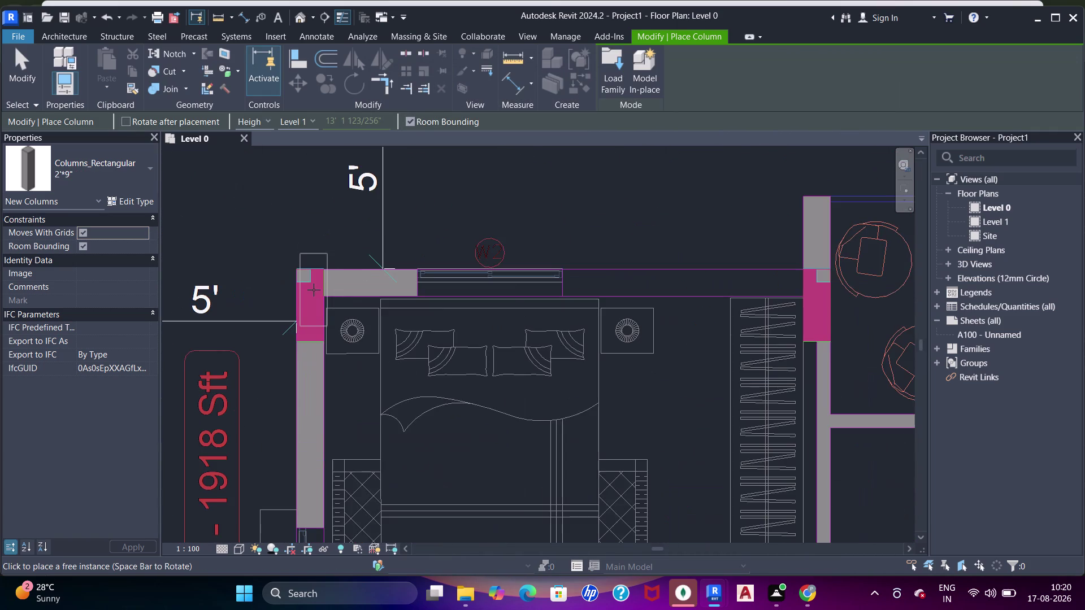
scroll(up, 3)
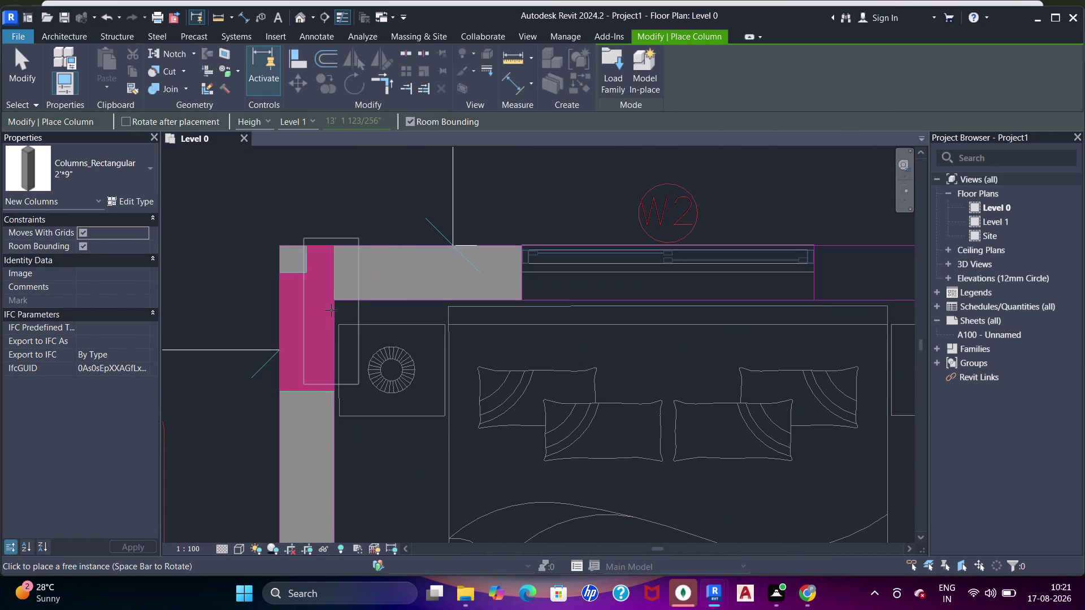
click(330, 309)
key(Escape)
key(Escape)
key(Escape)
key(Escape)
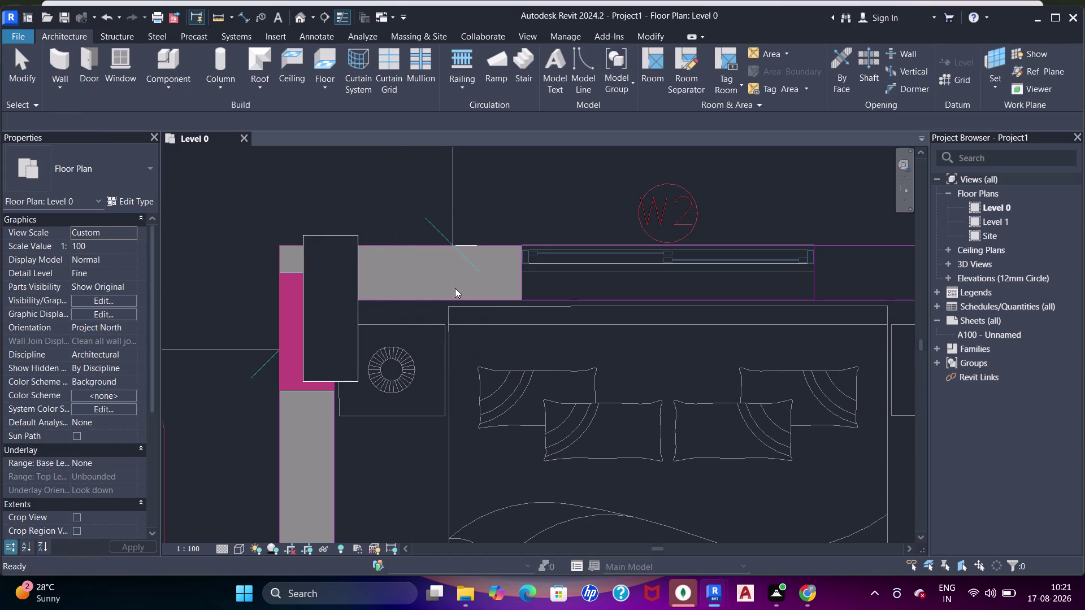
Set Level 0's view range bottom and view depth offsets to -2' 0" using VR.
text(VR)
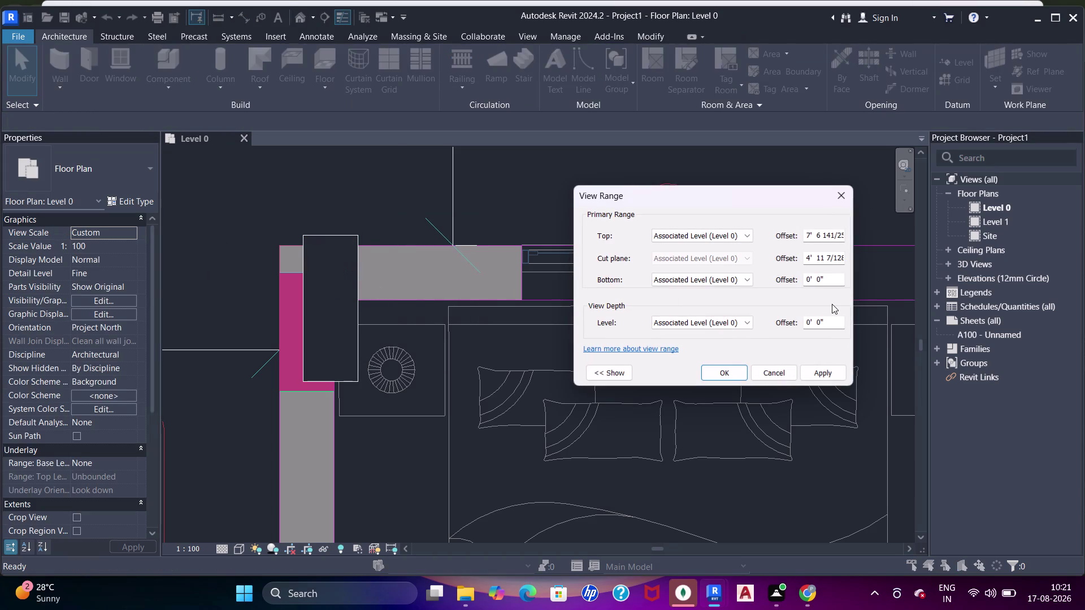
drag(831, 282, 793, 283)
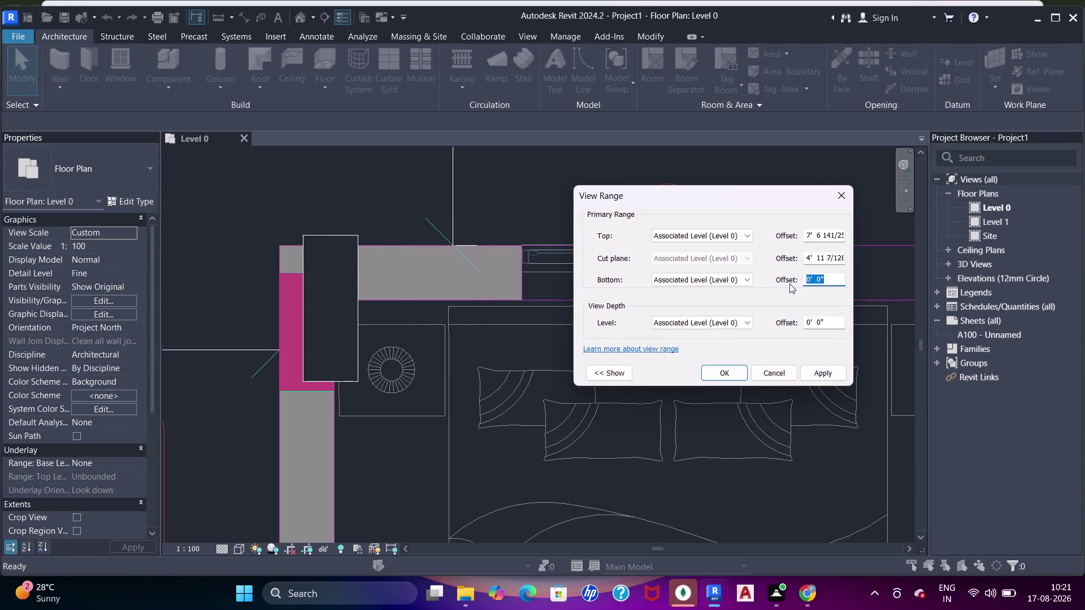
text(-2')
click(835, 331)
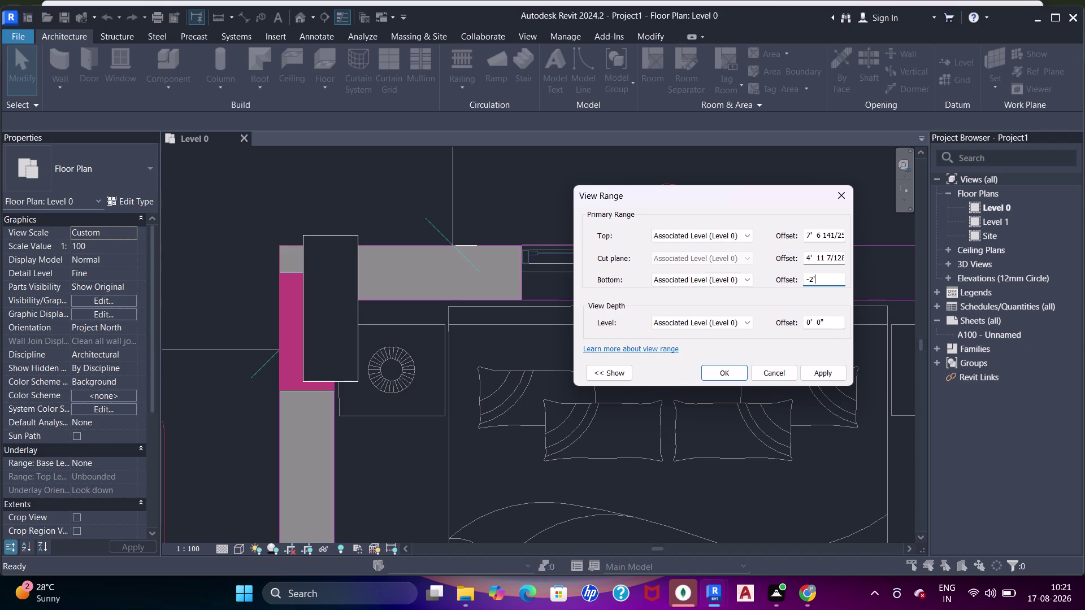
click(831, 322)
drag(833, 316, 766, 324)
drag(827, 324, 758, 324)
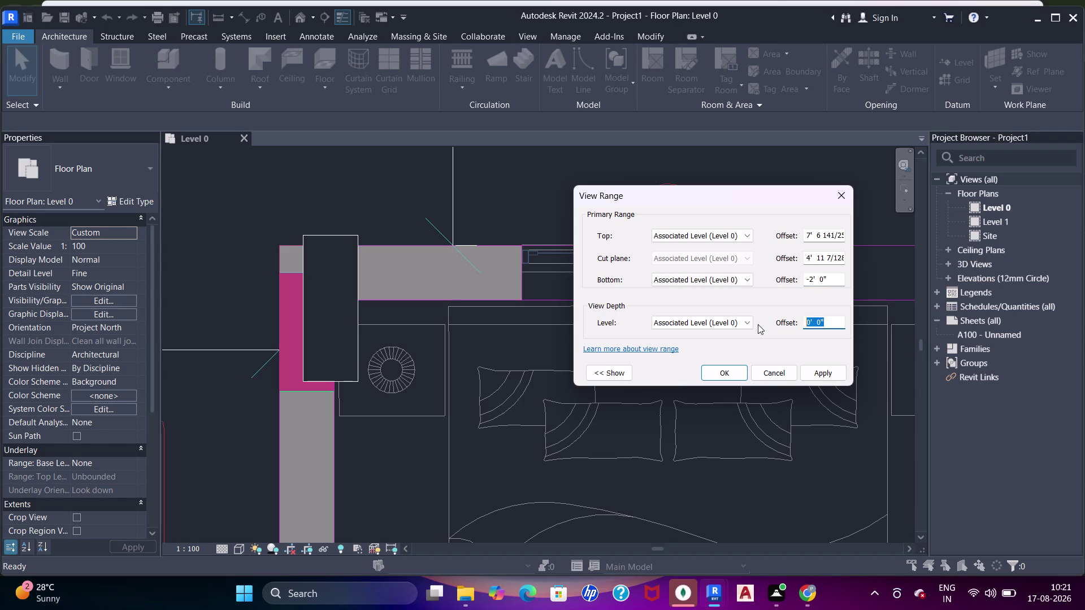
text(-2')
key(Return)
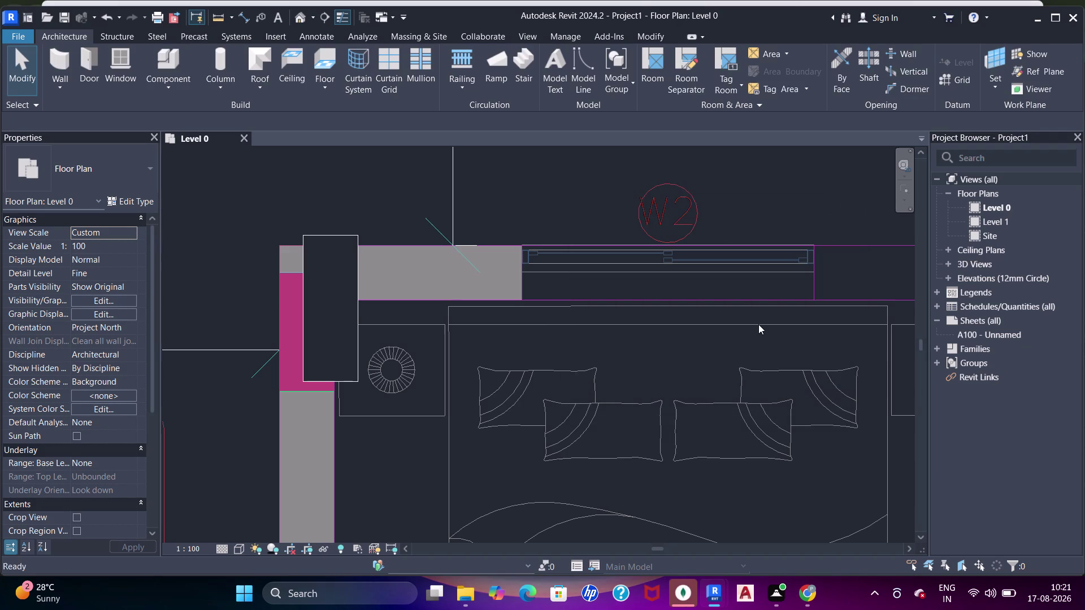
key(Escape)
text(VG)
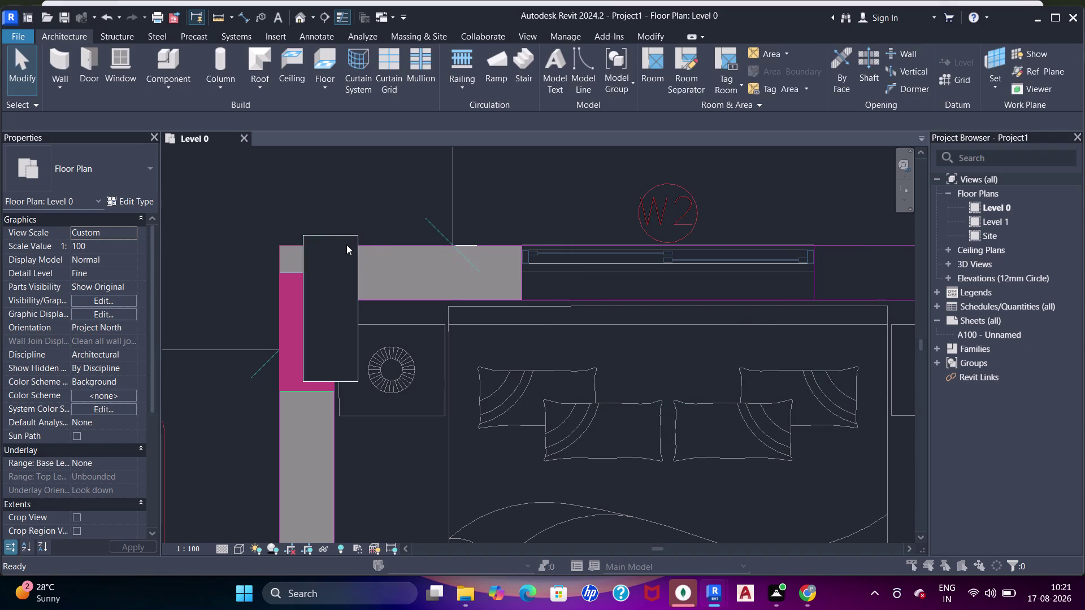
click(427, 148)
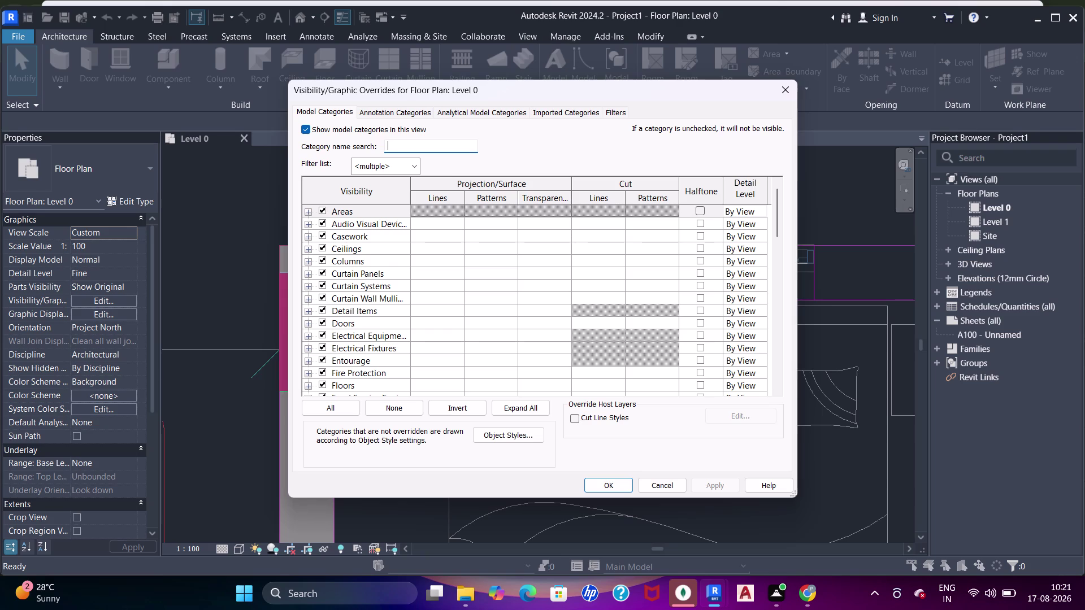
text(COLU)
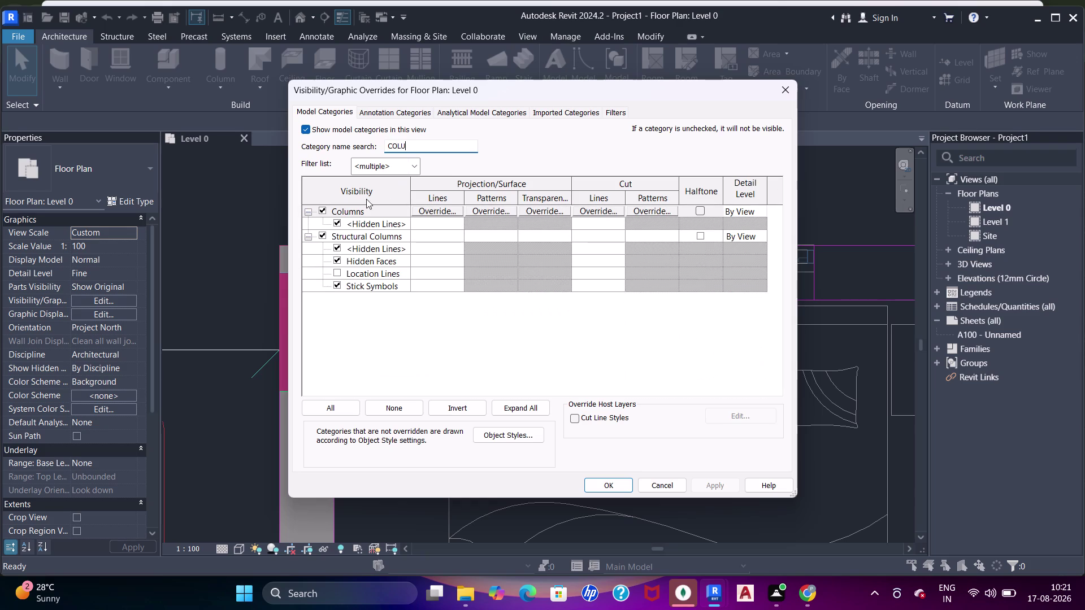
drag(415, 145, 346, 152)
key(Escape)
key(Escape)
key(Escape)
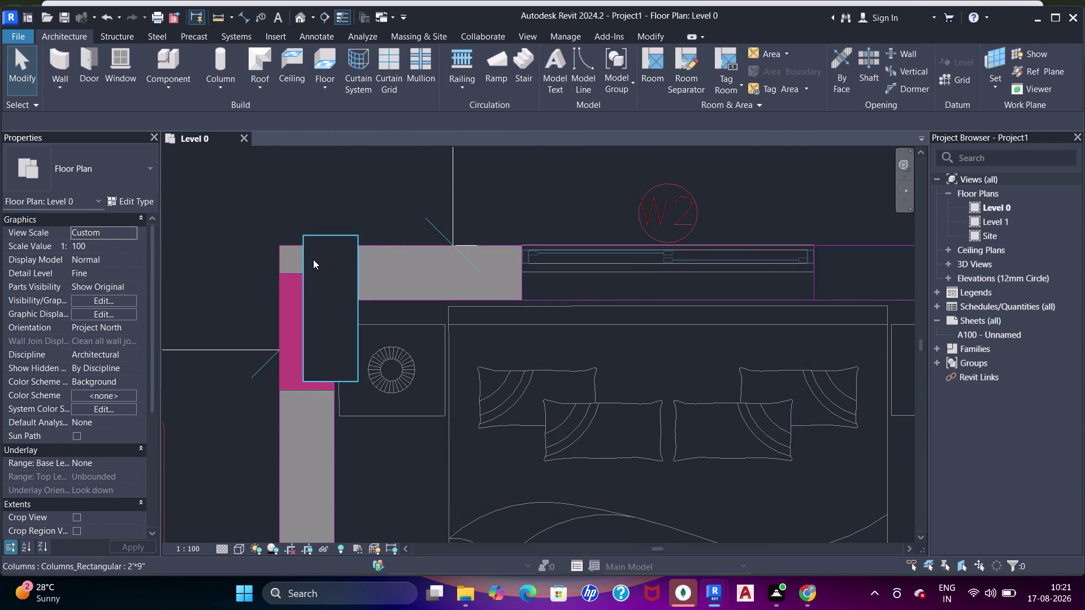
scroll(down, 3)
middle_drag(311, 257, 332, 223)
scroll(up, 3)
middle_drag(333, 228, 340, 225)
scroll(up, 3)
key(a)
key(s)
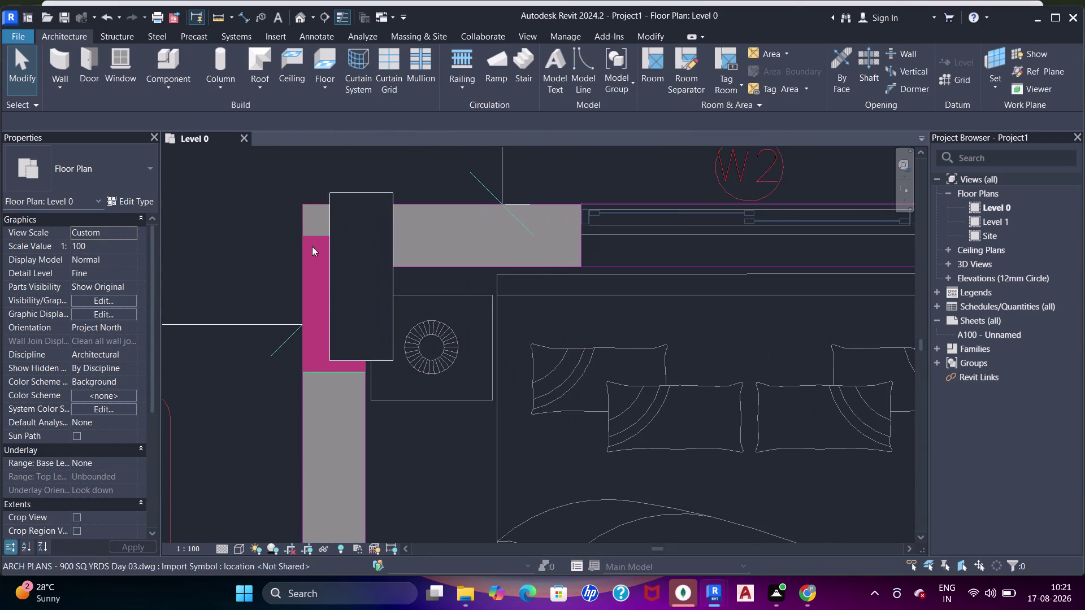
key(a)
Align the column flush to the vertical and horizontal wall faces with AA.
text(AA)
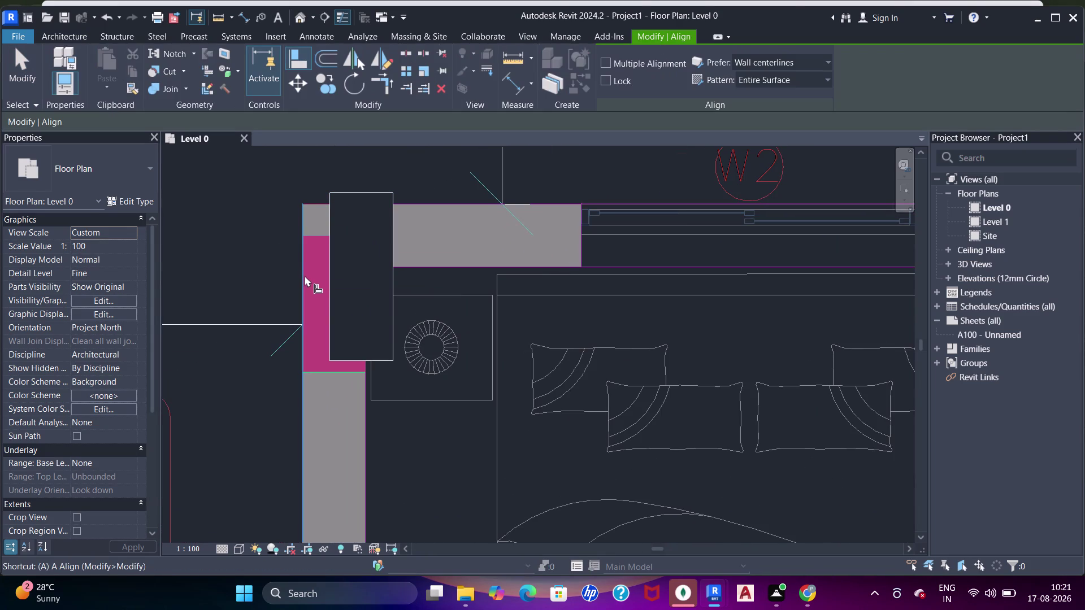
click(305, 277)
click(329, 281)
click(387, 409)
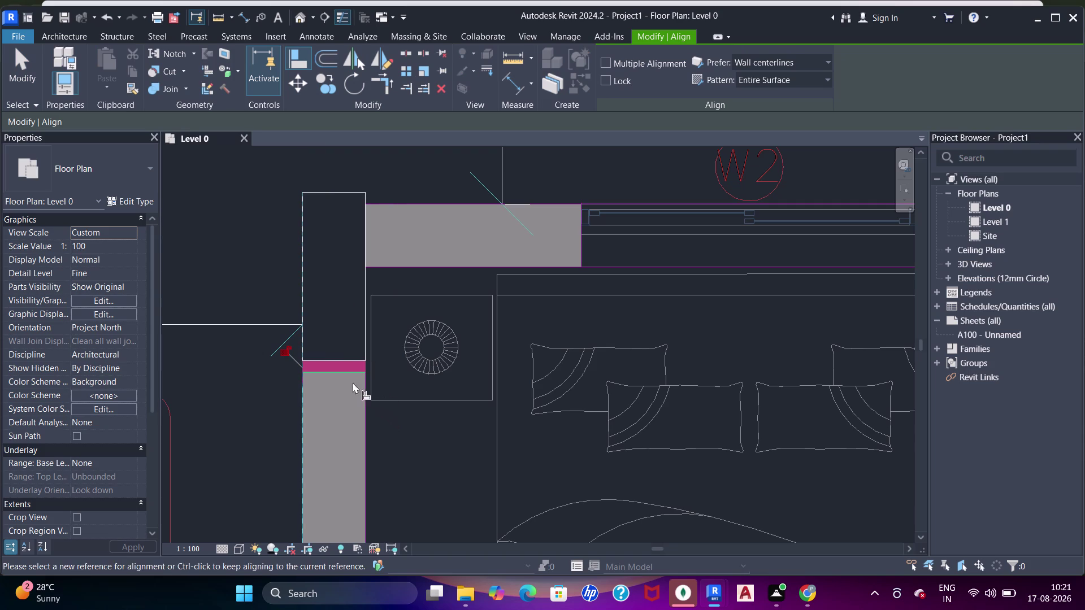
click(345, 375)
click(346, 364)
scroll(down, 3)
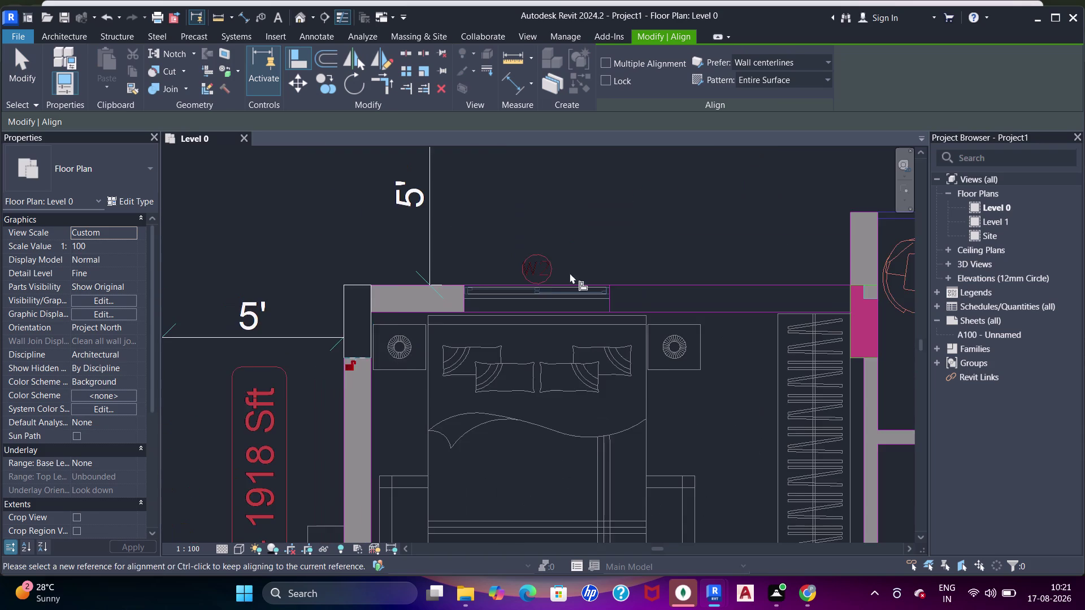
scroll(down, 3)
middle_drag(592, 295, 504, 216)
Exit Align and select the placed column to verify its position.
key(Escape)
key(Escape)
key(Escape)
click(361, 217)
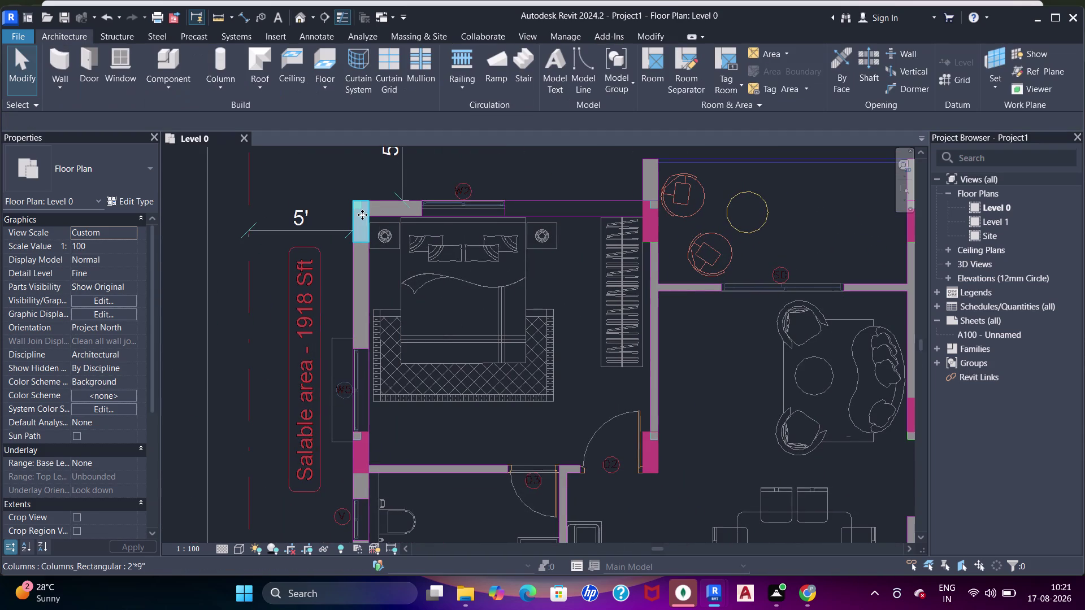
key(Escape)
text(DD)
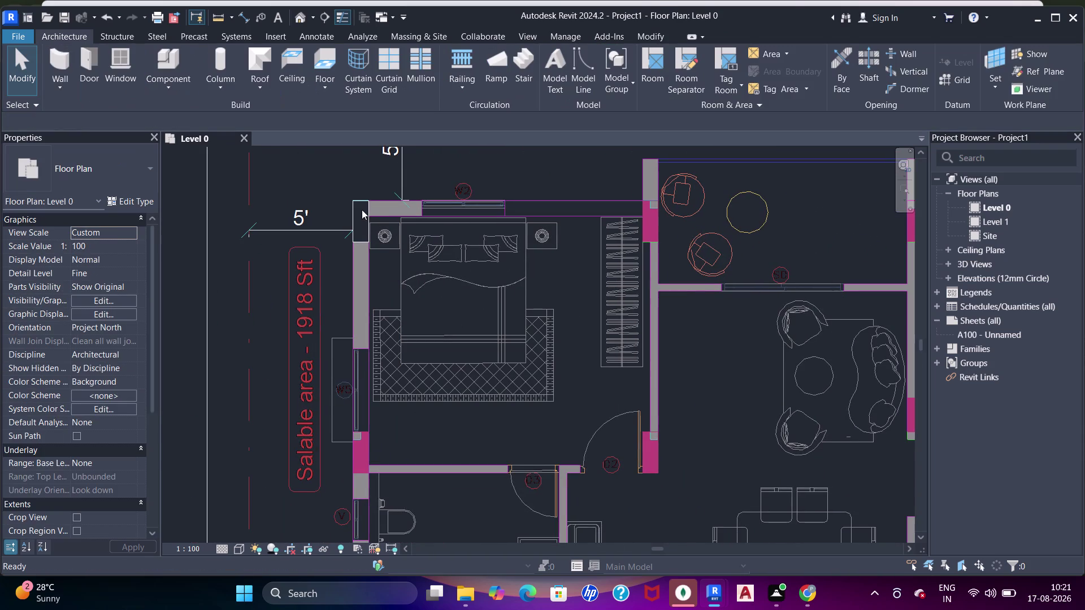
scroll(up, 3)
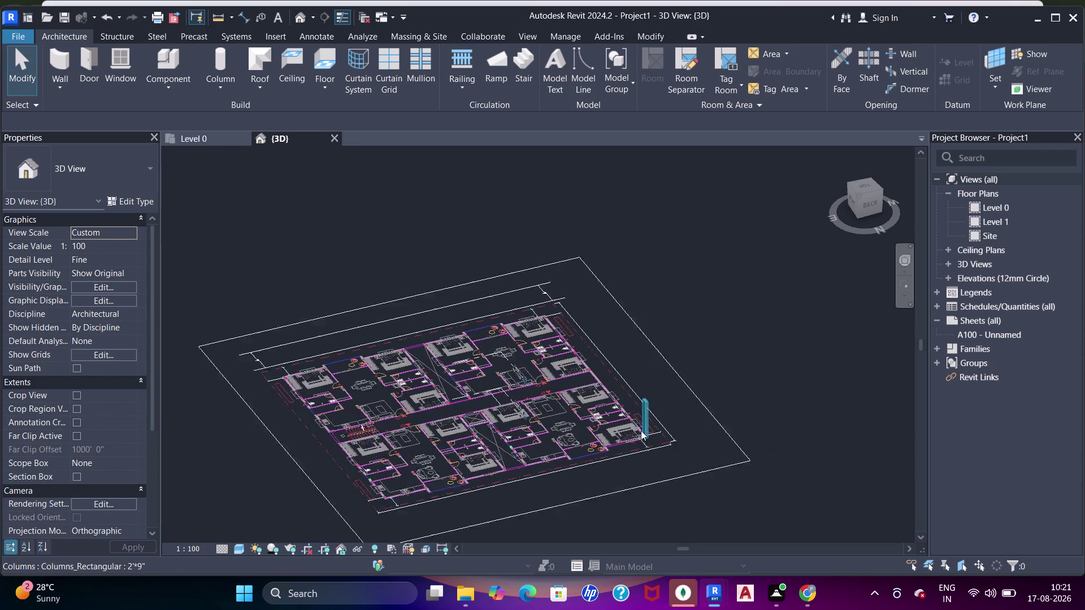
In the 3D view, temporarily hide the imported AutoCAD plan.
scroll(up, 3)
click(544, 458)
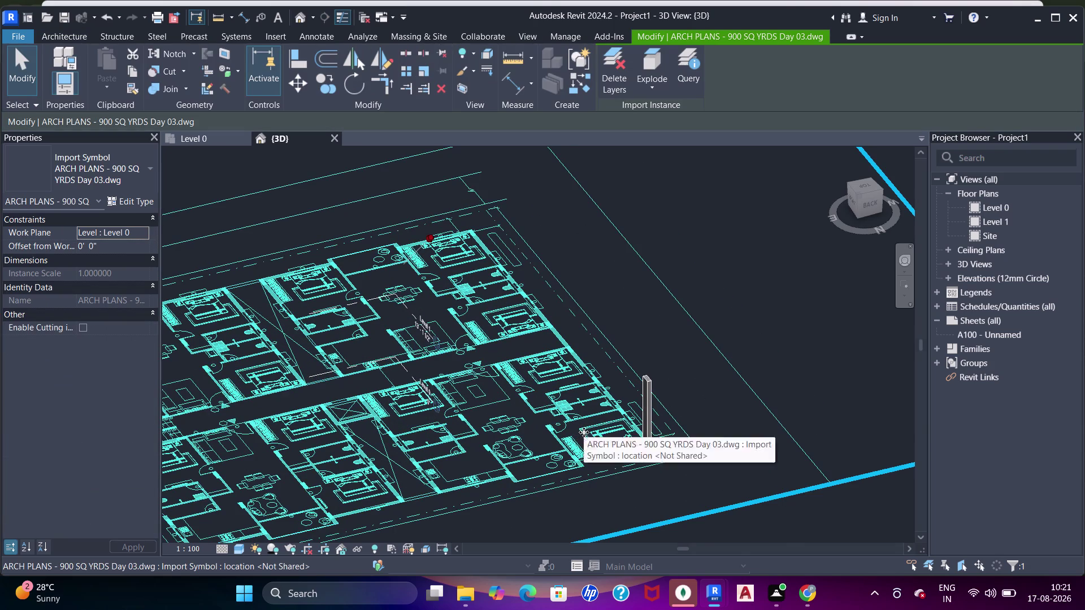
key(Escape)
click(517, 372)
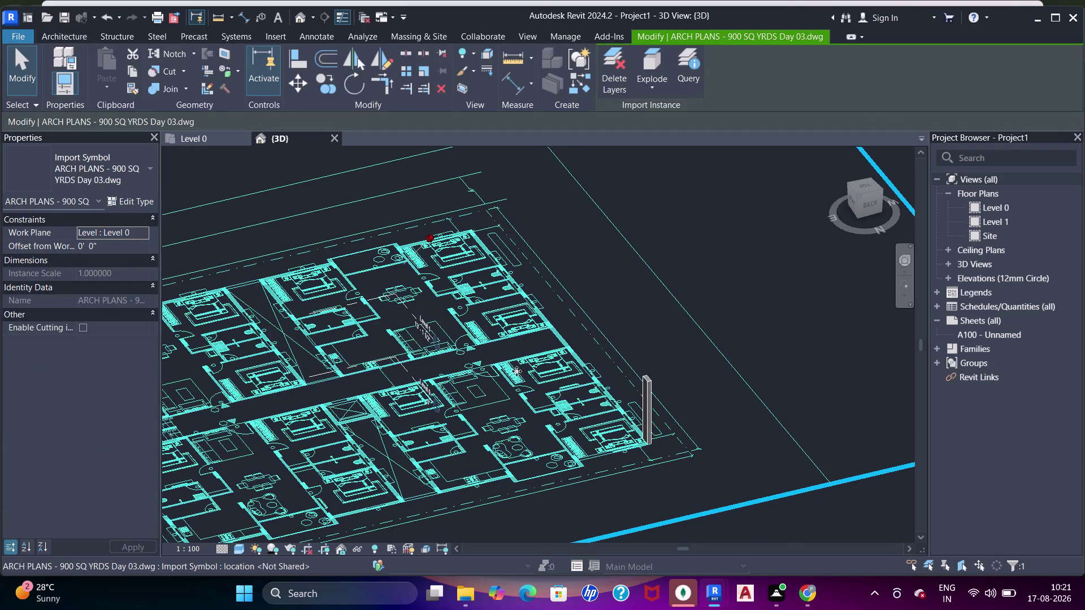
text(HH)
Check the column's base and top levels, then return to the Level 0 plan.
click(652, 405)
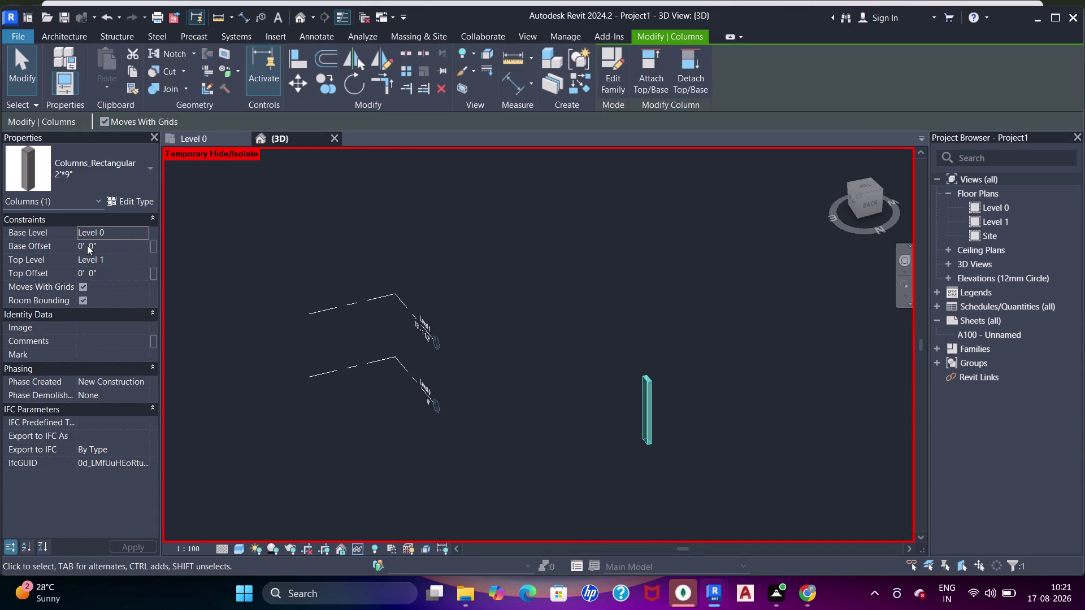
click(203, 135)
scroll(down, 3)
key(Escape)
key(Escape)
scroll(up, 3)
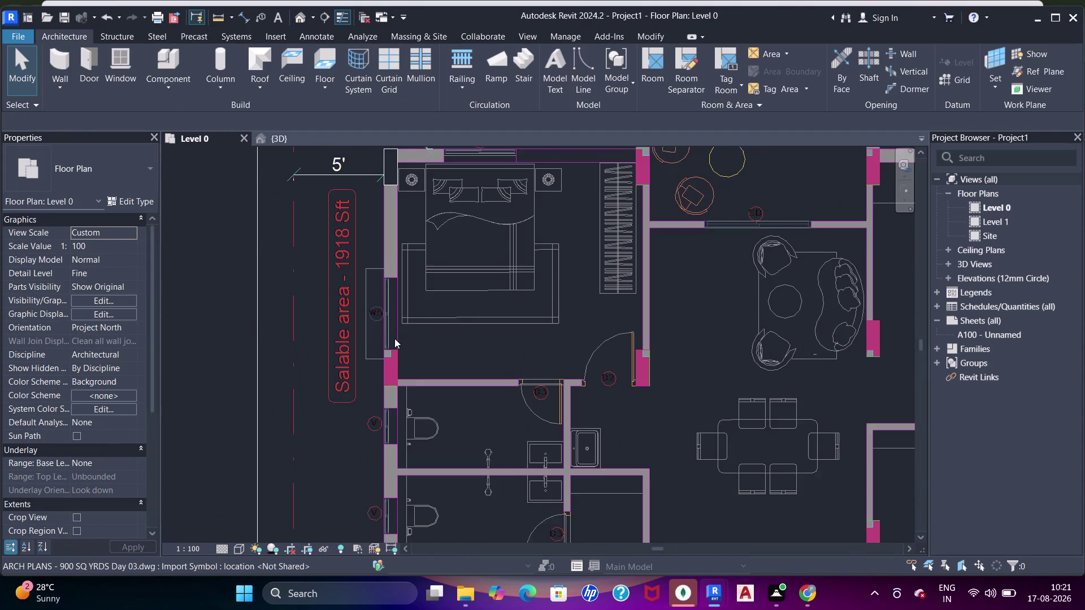
Pan toward the bathroom wall corner and briefly try then cancel a structural column.
middle_drag(394, 339, 400, 341)
middle_drag(399, 377, 421, 296)
key(c)
key(c)
key(c)
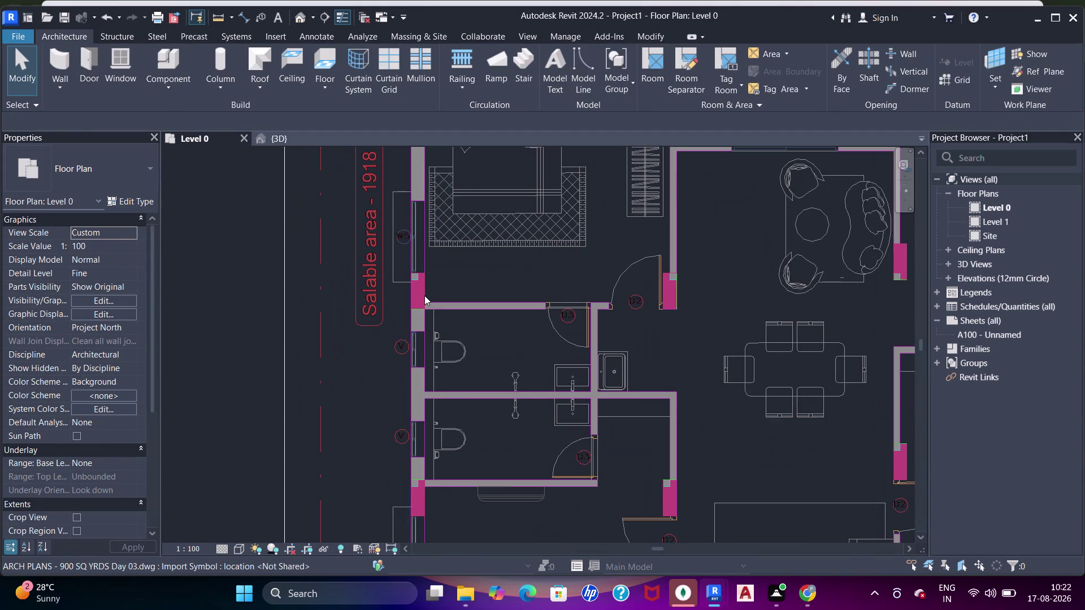
key(l)
scroll(up, 3)
key(Escape)
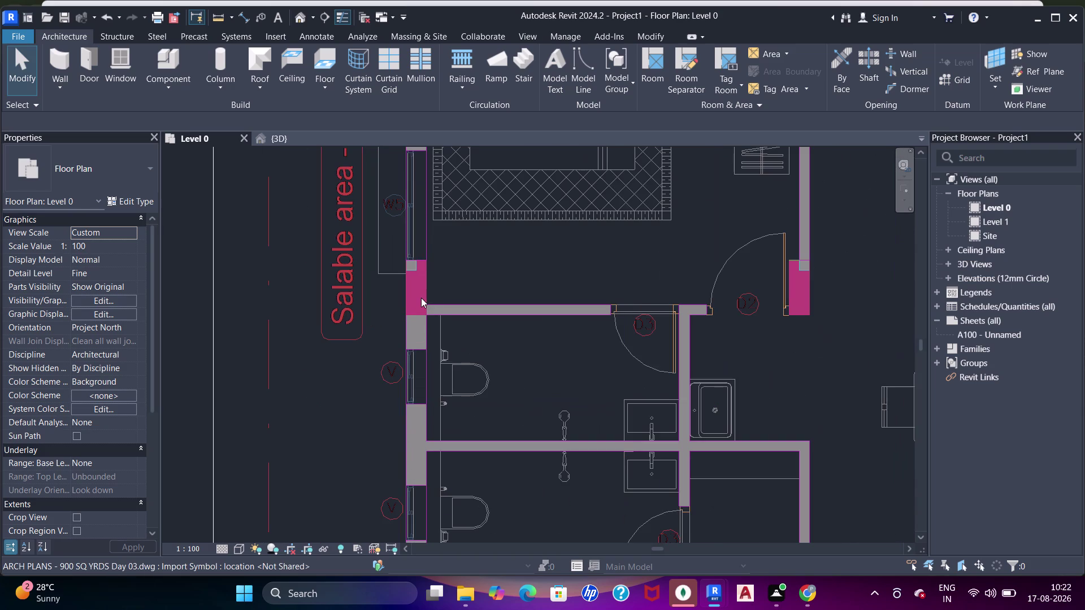
text(CL)
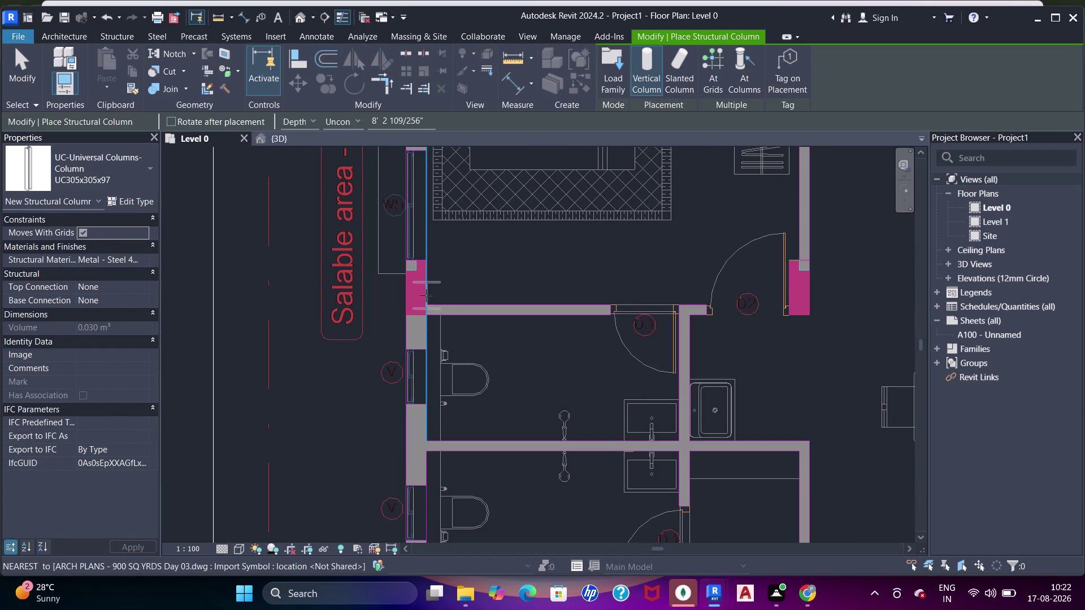
click(0, 176)
click(47, 183)
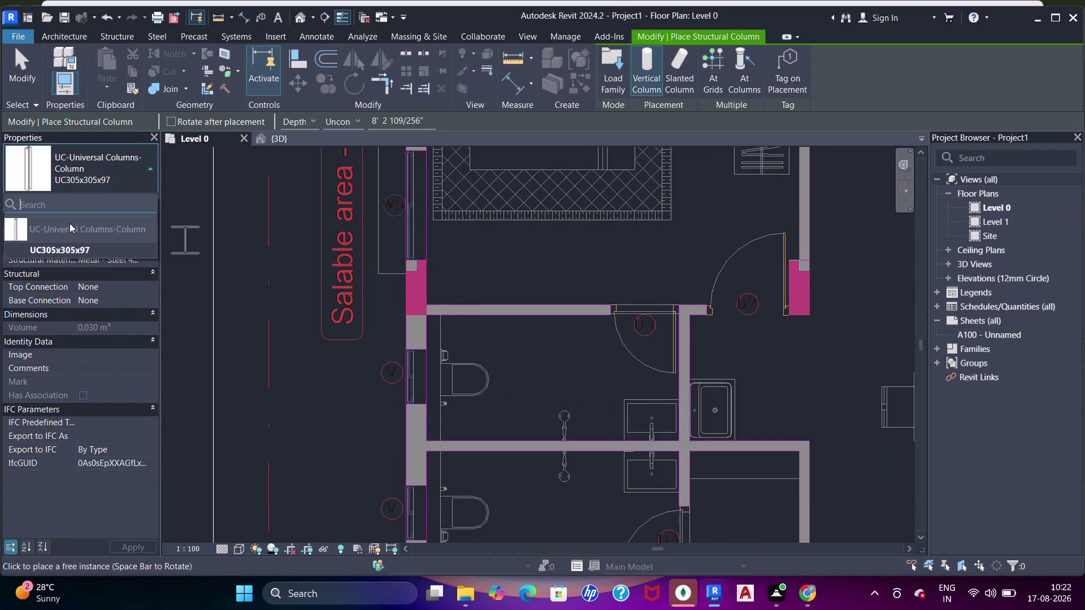
key(Escape)
key(Escape)
key(Escape)
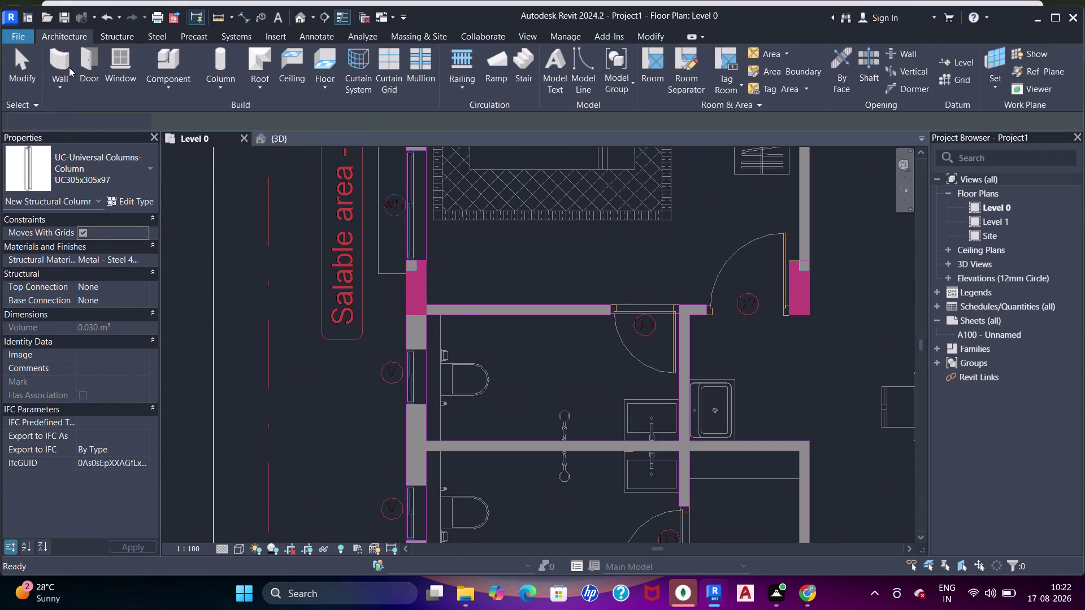
Start placing an architectural column from Architecture > Column.
click(217, 65)
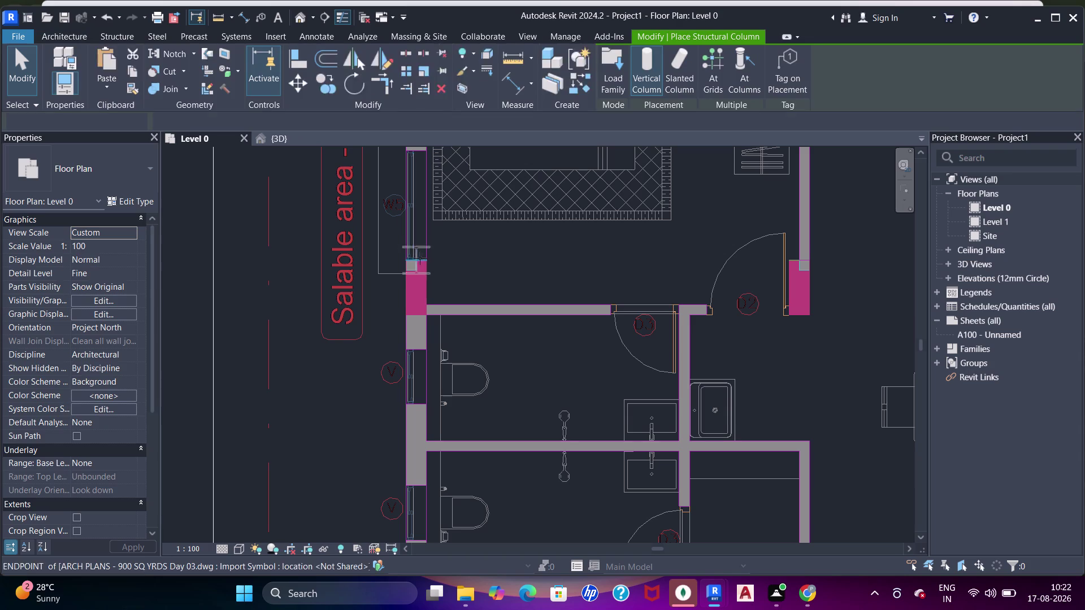
key(Escape)
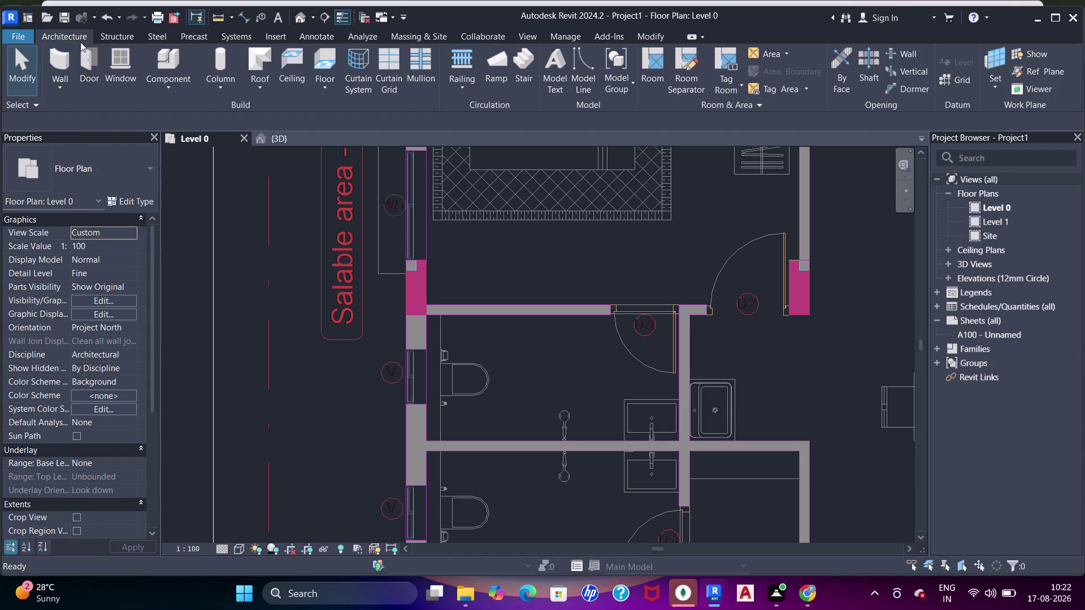
click(219, 86)
click(244, 140)
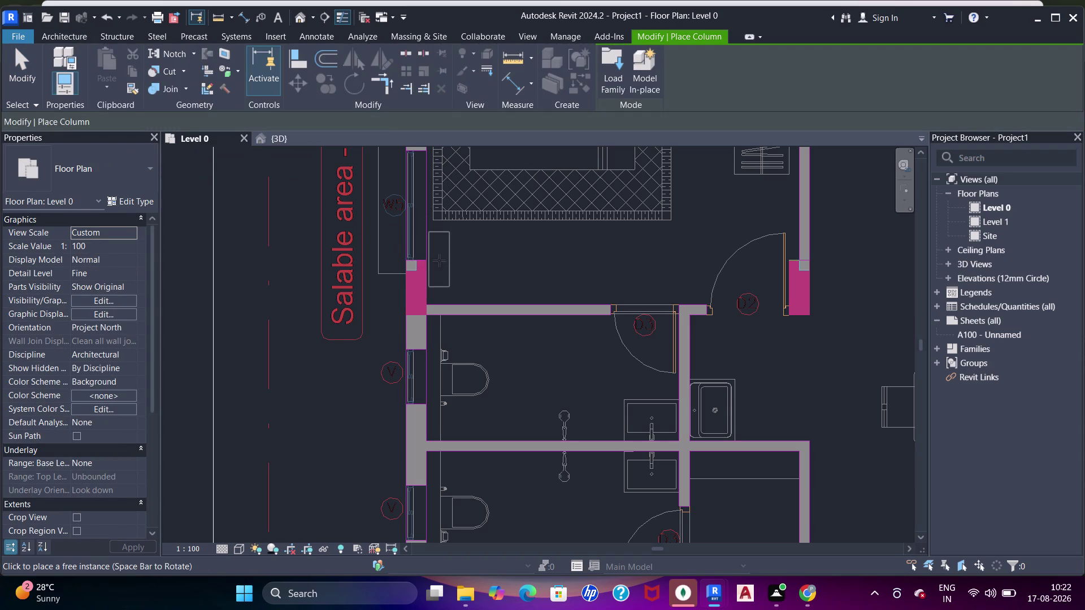
Pan past the bathroom walls and place a 2'x9" column at the bedroom wall corner.
click(429, 274)
middle_drag(432, 328, 440, 231)
scroll(down, 3)
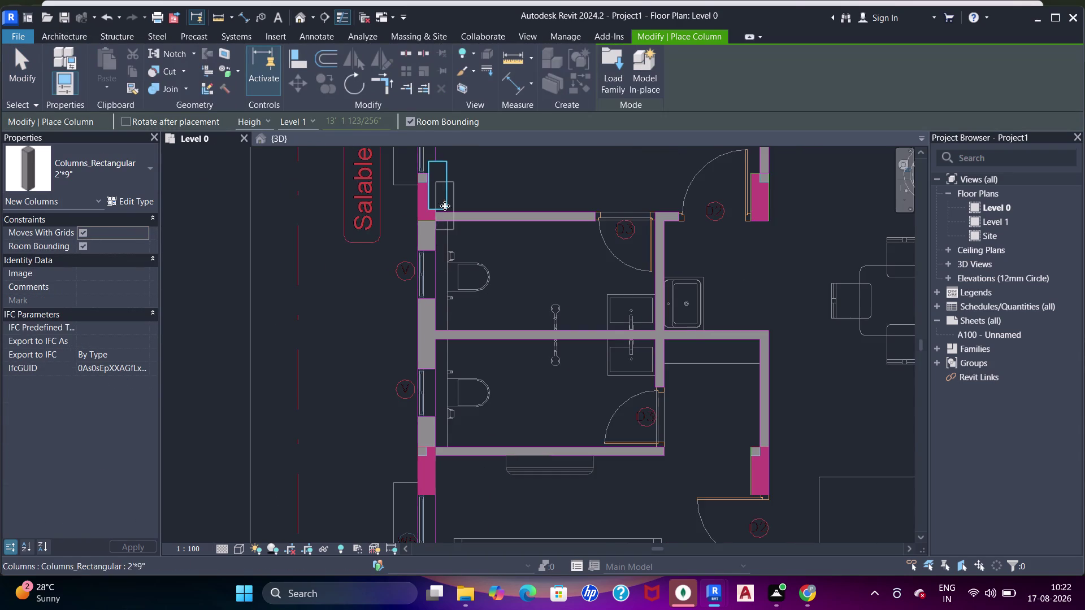
middle_drag(444, 206, 453, 270)
scroll(up, 3)
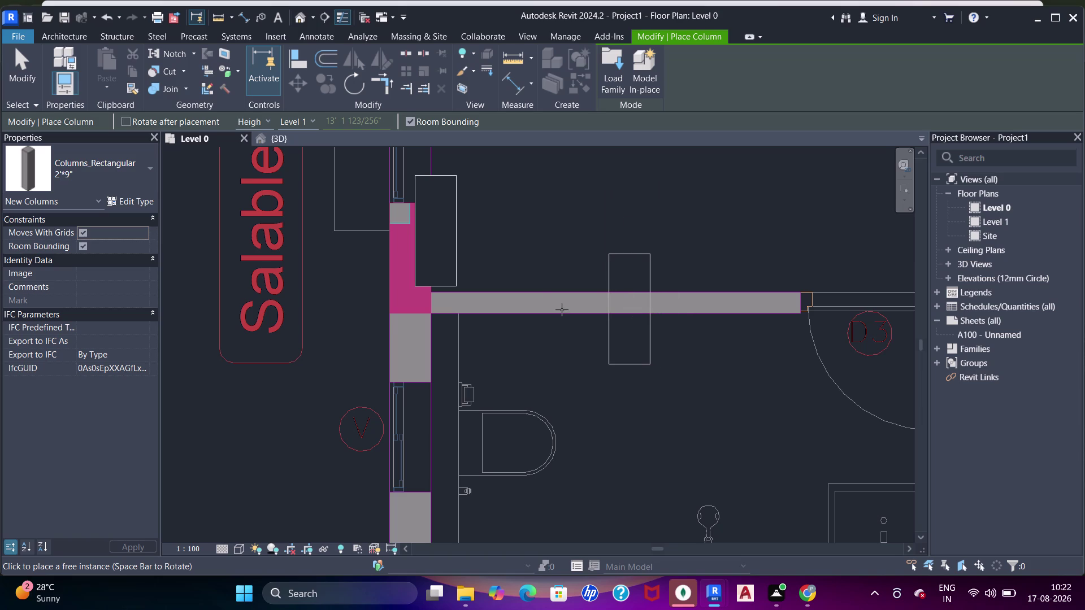
text(SD)
middle_drag(482, 391, 506, 271)
scroll(up, 3)
scroll(down, 3)
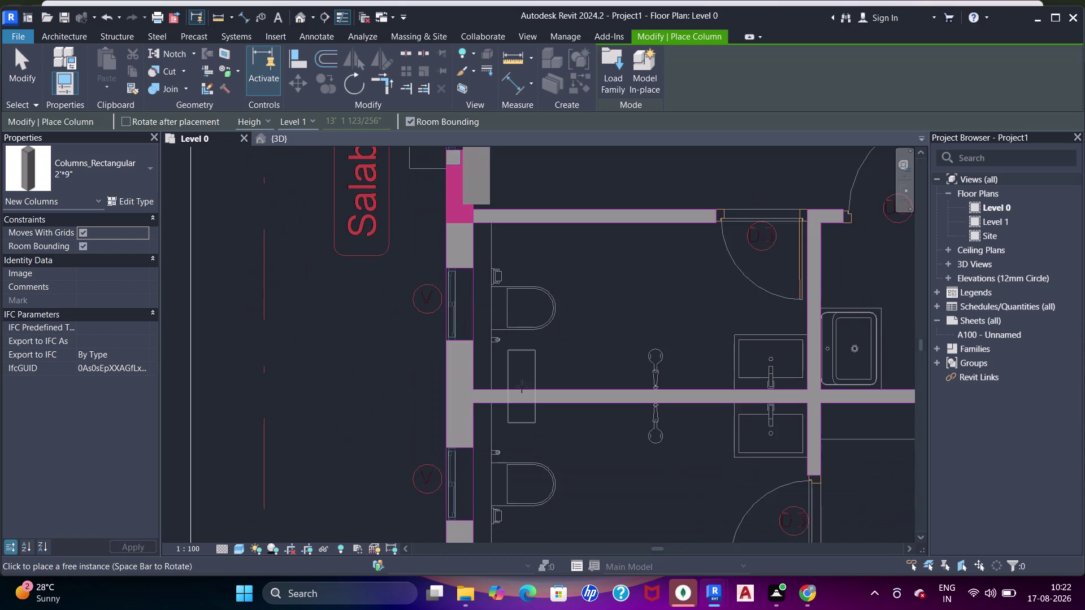
middle_drag(522, 386, 523, 289)
middle_drag(485, 482, 495, 287)
middle_click(499, 267)
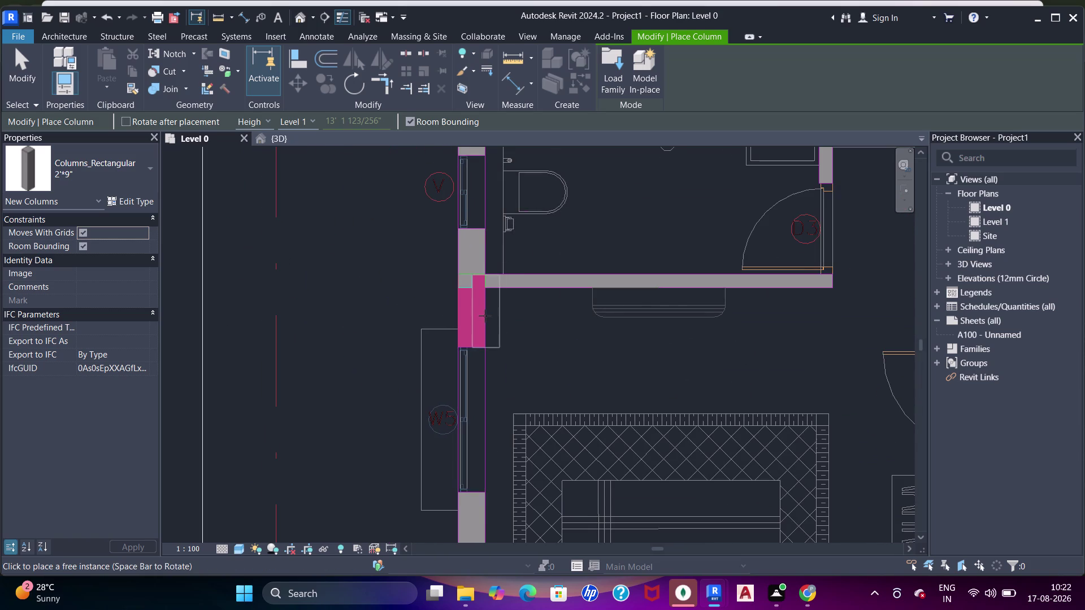
click(493, 334)
Place four more 2'x9" columns at nearby wall, bedroom and bathroom corners.
scroll(down, 3)
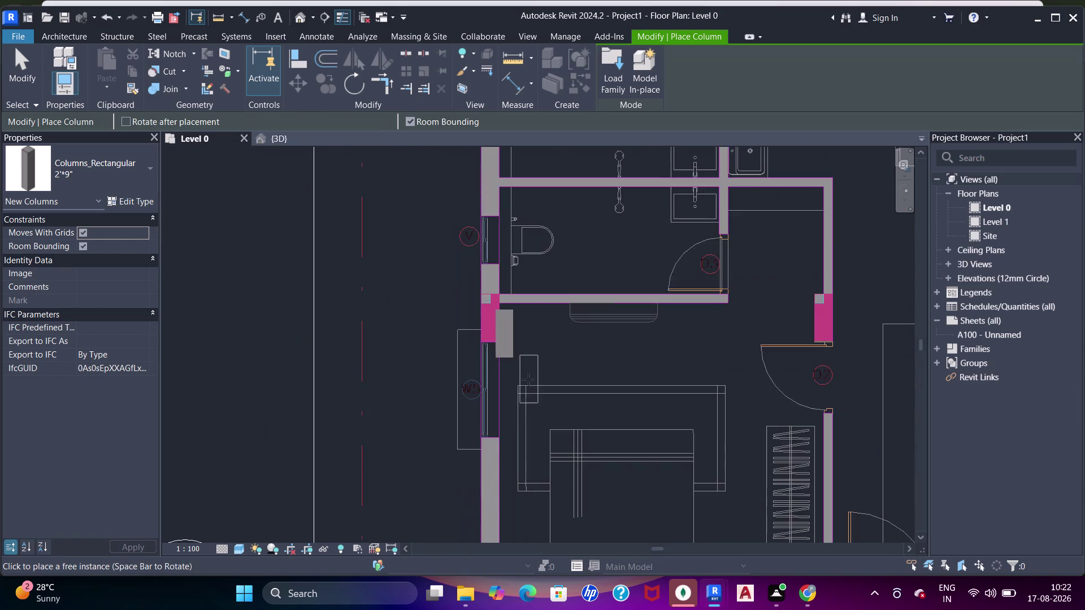
middle_drag(528, 379, 564, 174)
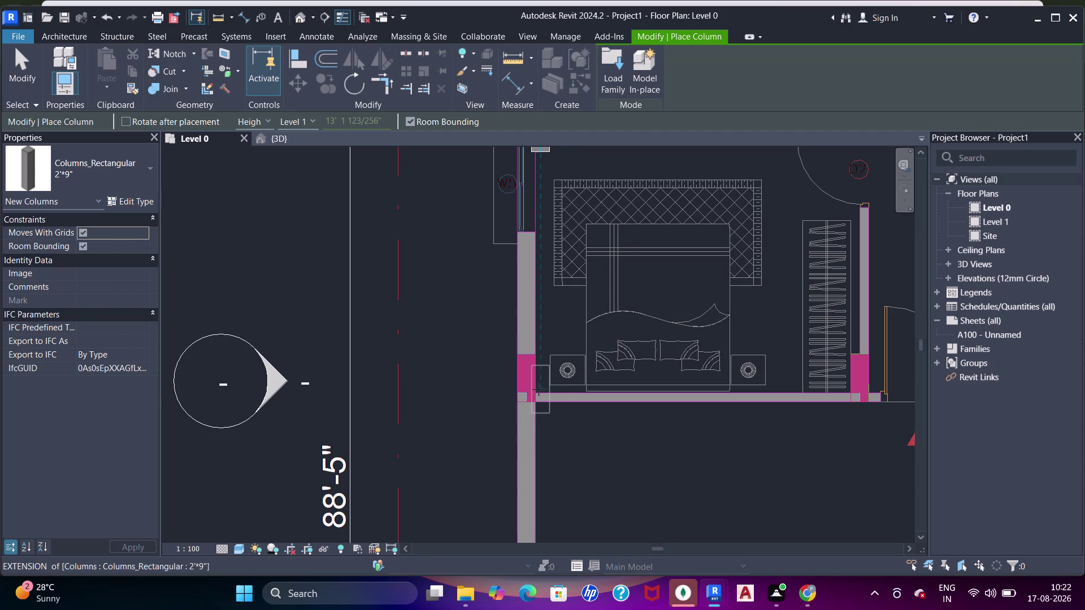
click(539, 389)
scroll(down, 3)
middle_drag(582, 461, 543, 307)
click(509, 399)
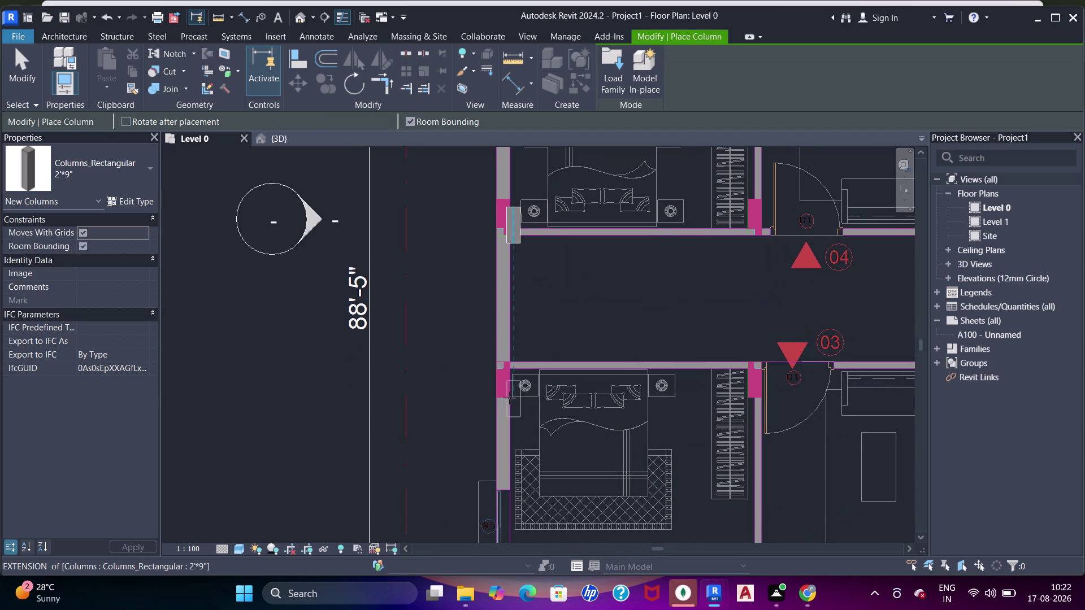
middle_drag(598, 392, 522, 293)
middle_drag(481, 433, 504, 310)
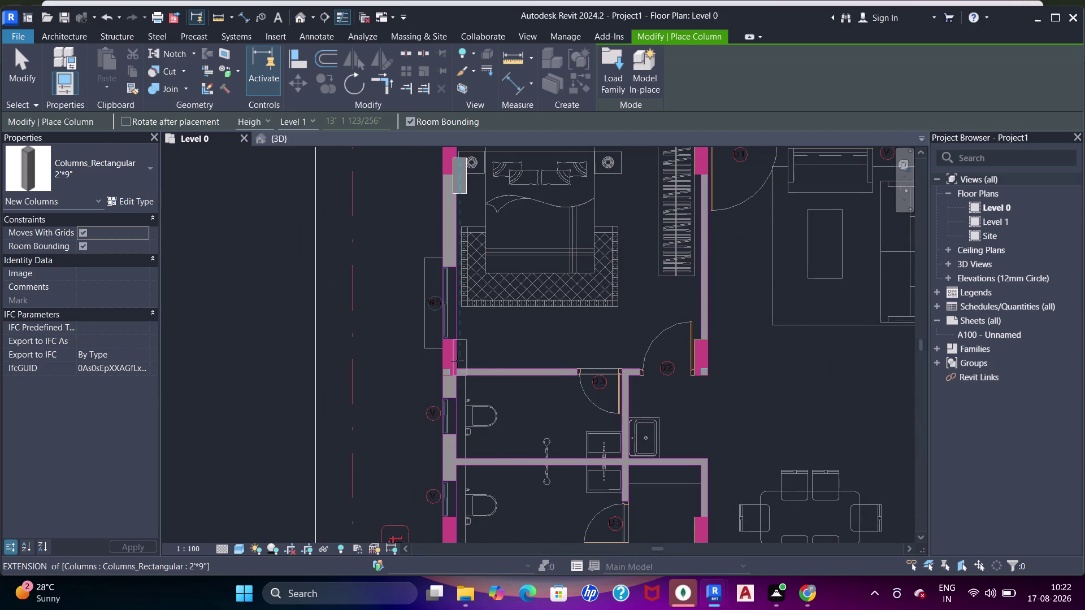
click(455, 362)
middle_drag(475, 431, 489, 312)
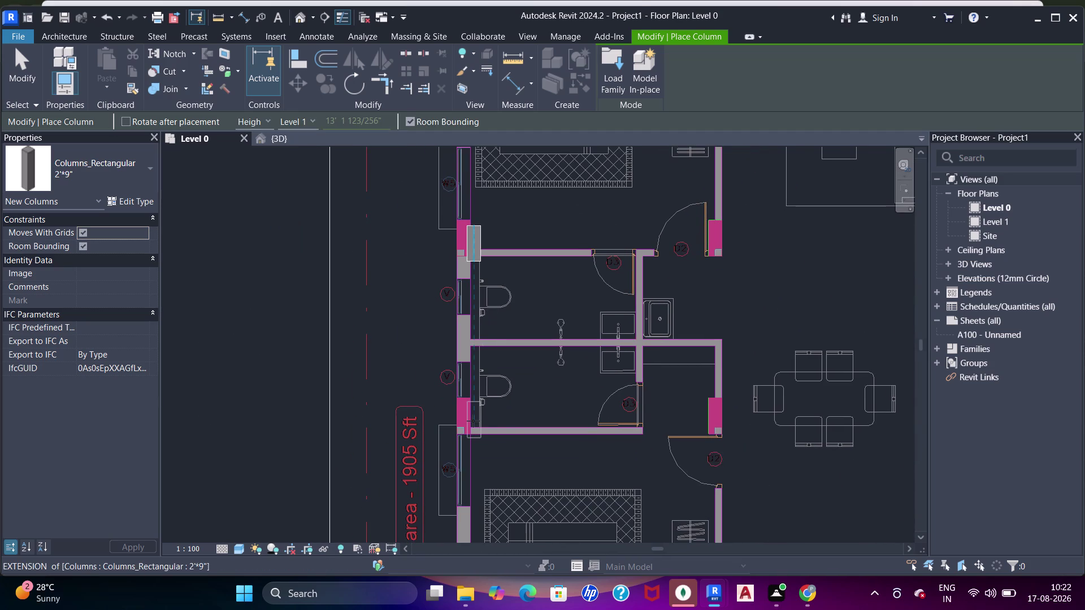
click(473, 421)
Add columns at the bedroom's lower corner, a bathroom corner and a bedroom corner near the dining room.
middle_drag(496, 456, 540, 264)
drag(514, 446, 513, 441)
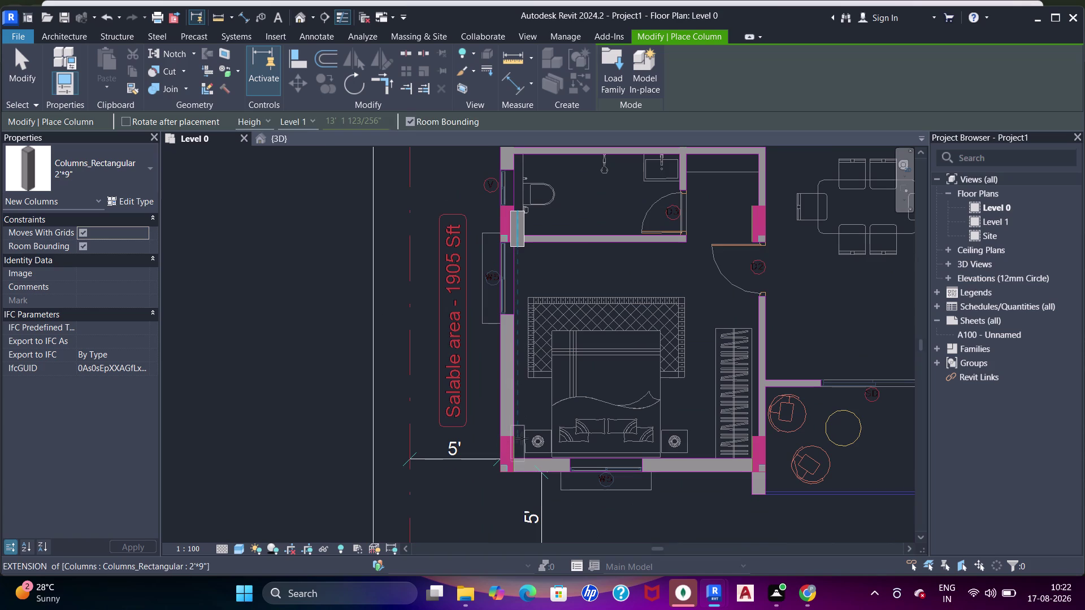
scroll(up, 3)
middle_drag(687, 436, 473, 376)
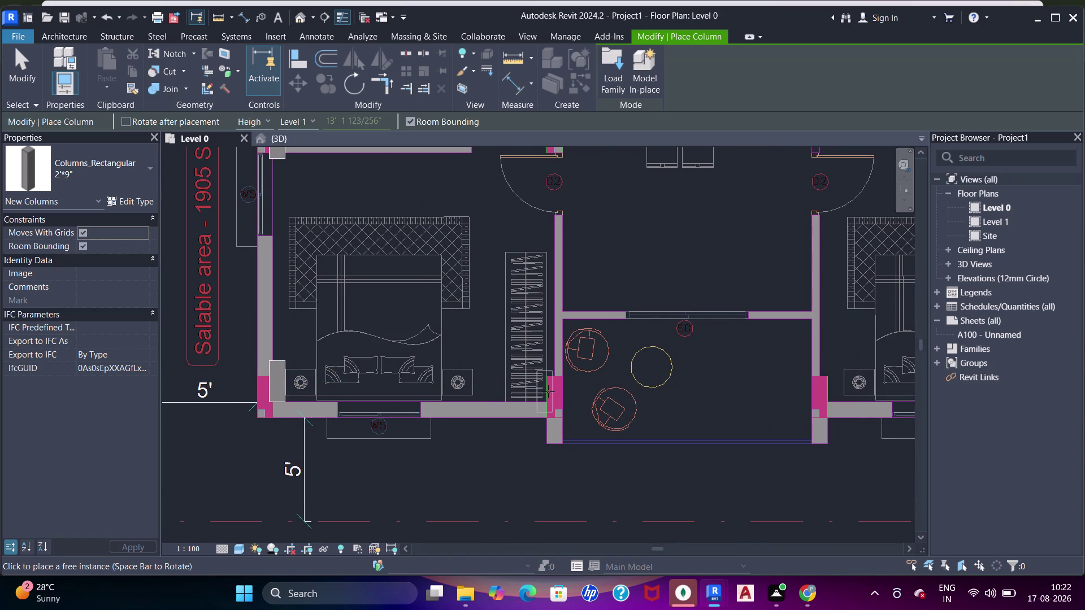
click(565, 384)
middle_drag(573, 310, 581, 427)
middle_drag(581, 291, 591, 353)
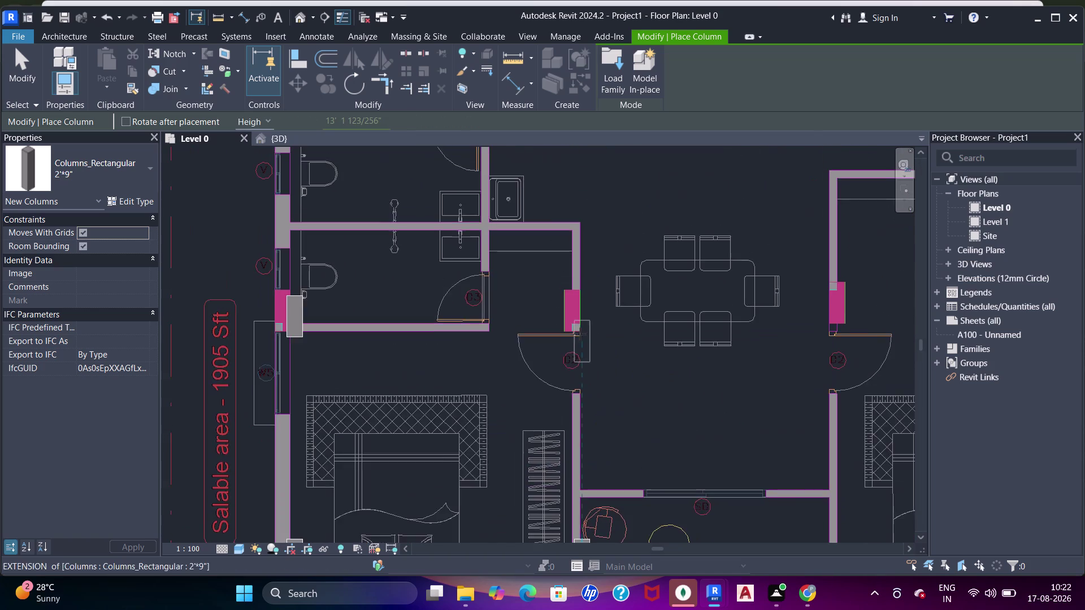
scroll(up, 3)
click(571, 302)
middle_drag(583, 267, 590, 450)
scroll(down, 3)
middle_drag(528, 321, 538, 390)
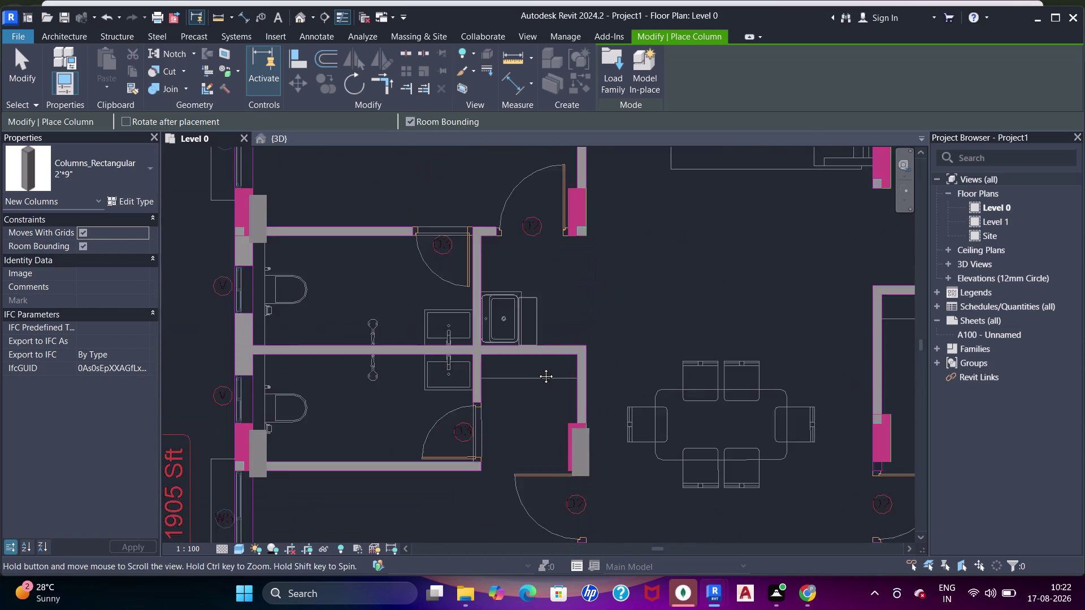
middle_drag(537, 390, 540, 410)
scroll(up, 3)
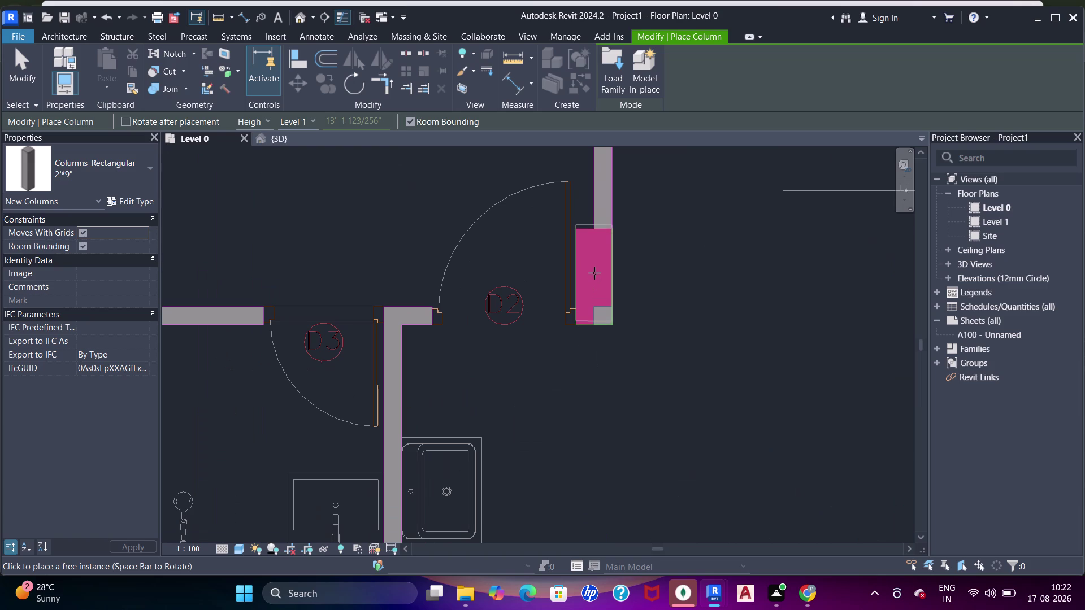
click(608, 263)
Place columns along the corridor walls, including beside the door opening and at a wall end.
scroll(down, 3)
middle_drag(620, 219, 609, 347)
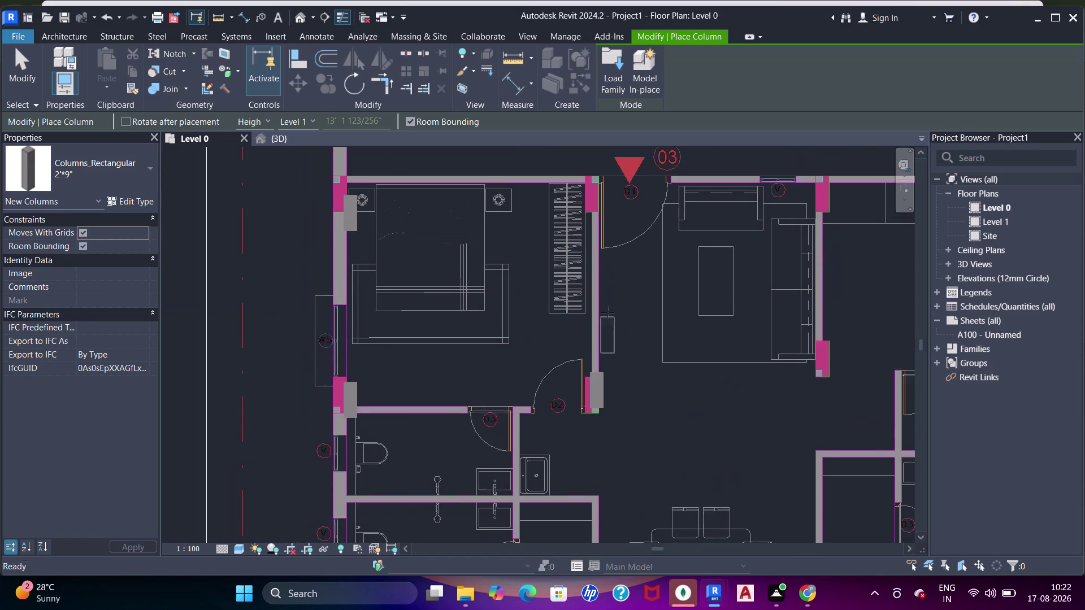
middle_drag(602, 234, 600, 301)
scroll(up, 3)
click(594, 255)
scroll(down, 3)
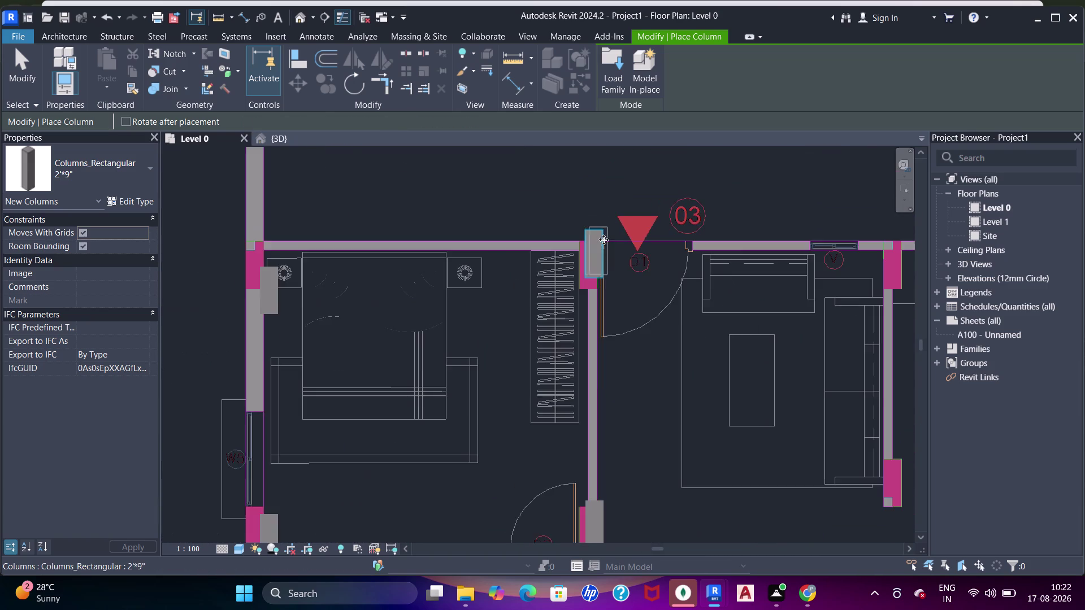
middle_drag(603, 238, 586, 436)
click(577, 232)
middle_drag(641, 271, 486, 266)
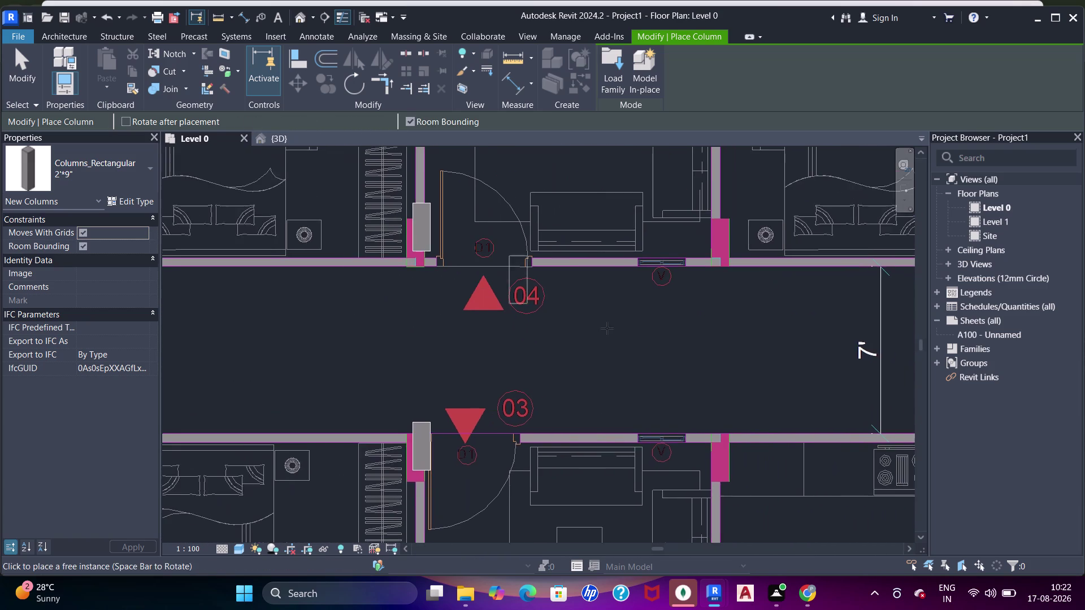
middle_drag(755, 429, 712, 327)
click(687, 348)
scroll(up, 3)
middle_drag(695, 247, 699, 293)
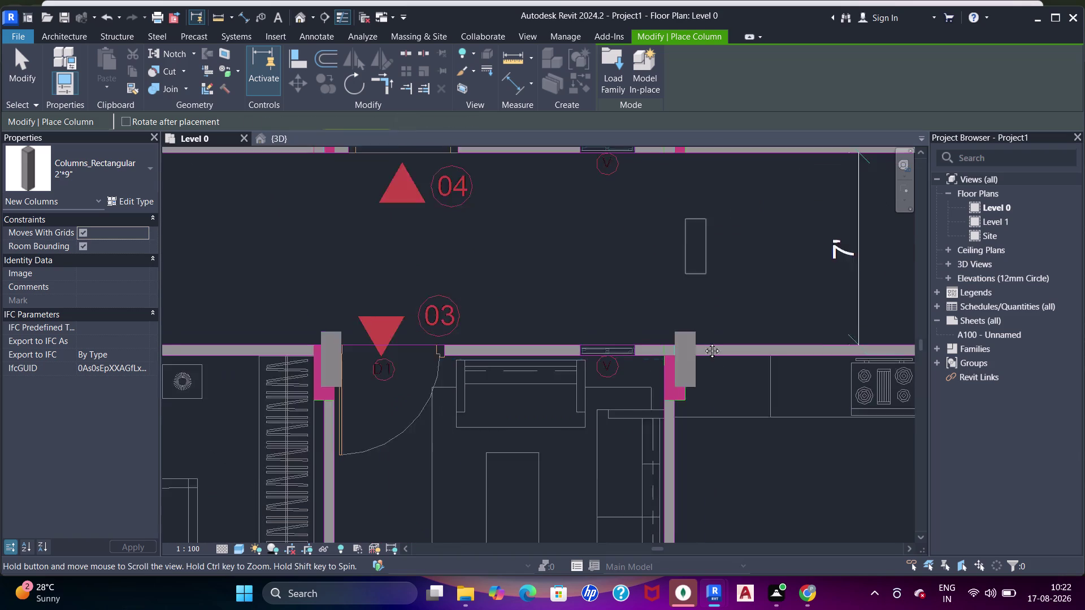
middle_drag(699, 294, 705, 393)
click(692, 250)
Add columns at a wall corner, a dining-area wall end and a bathroom corner.
middle_drag(684, 249, 667, 459)
scroll(down, 3)
middle_drag(560, 367, 579, 406)
scroll(up, 3)
click(447, 272)
middle_drag(628, 264, 538, 362)
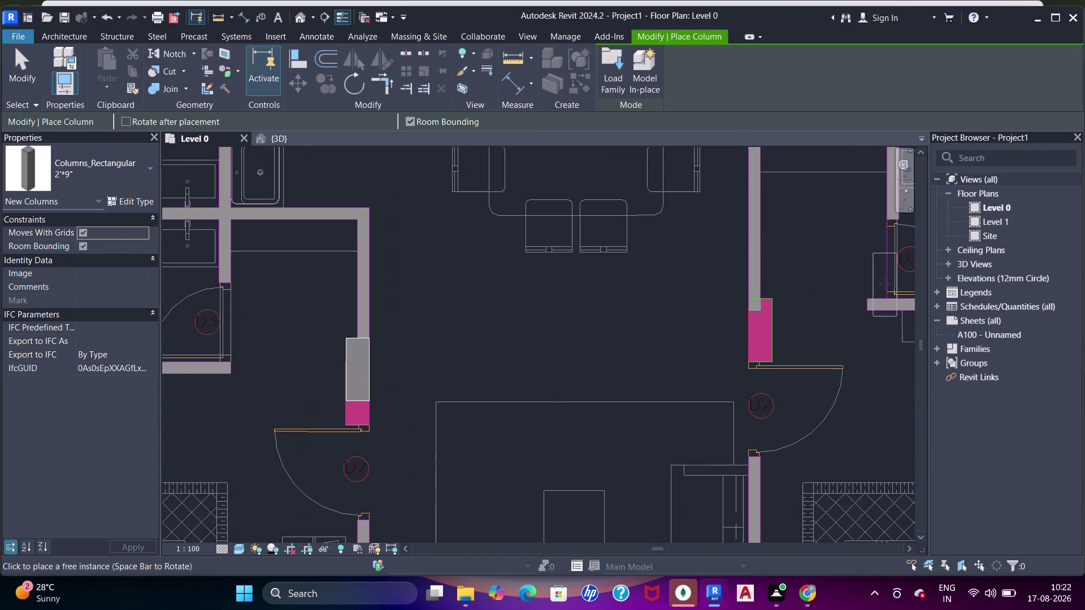
click(761, 303)
scroll(down, 3)
middle_drag(665, 304, 702, 390)
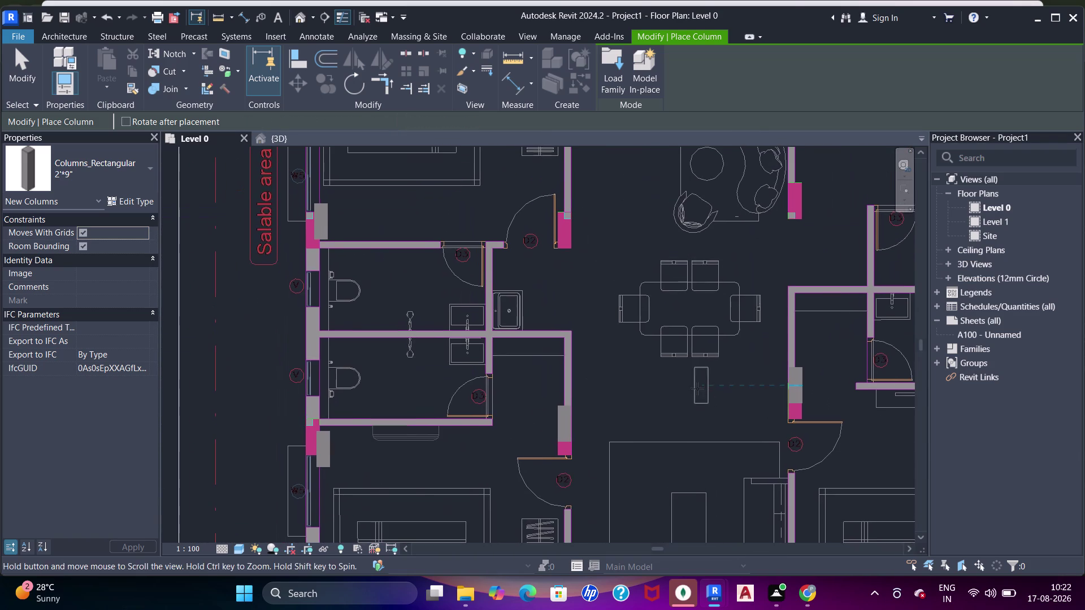
click(572, 221)
Place columns at the next wall corner and the top bedroom corner.
scroll(up, 3)
middle_drag(617, 228, 518, 303)
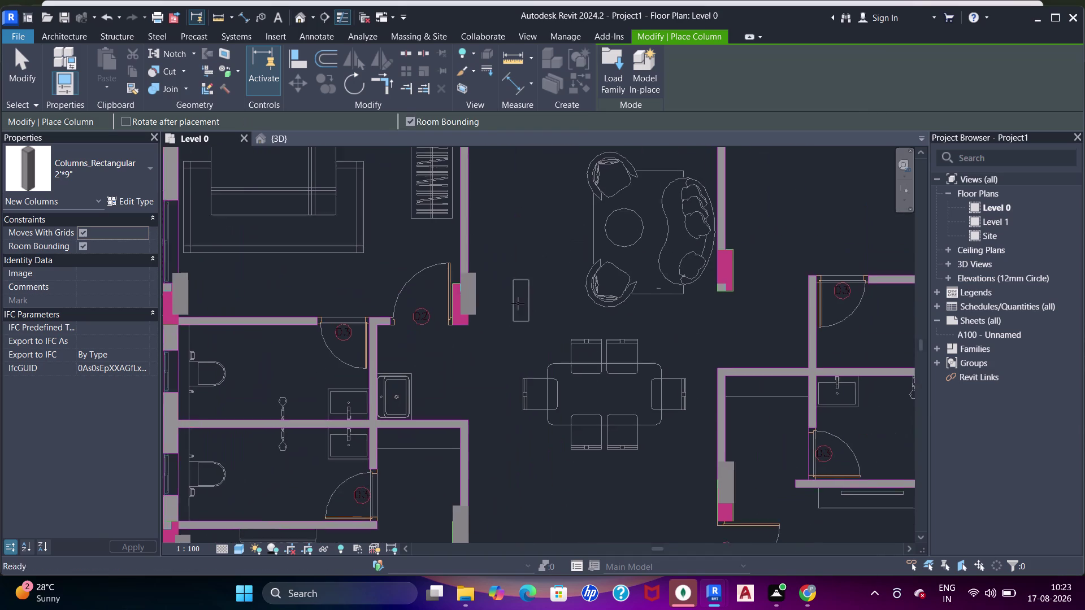
click(733, 260)
scroll(down, 3)
middle_drag(638, 237, 648, 380)
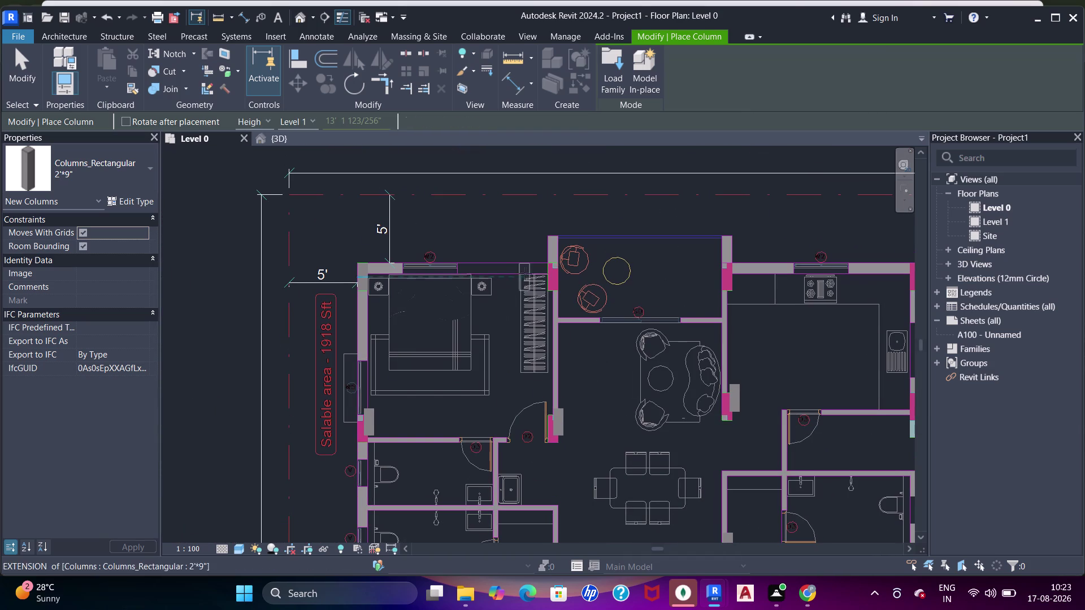
click(556, 276)
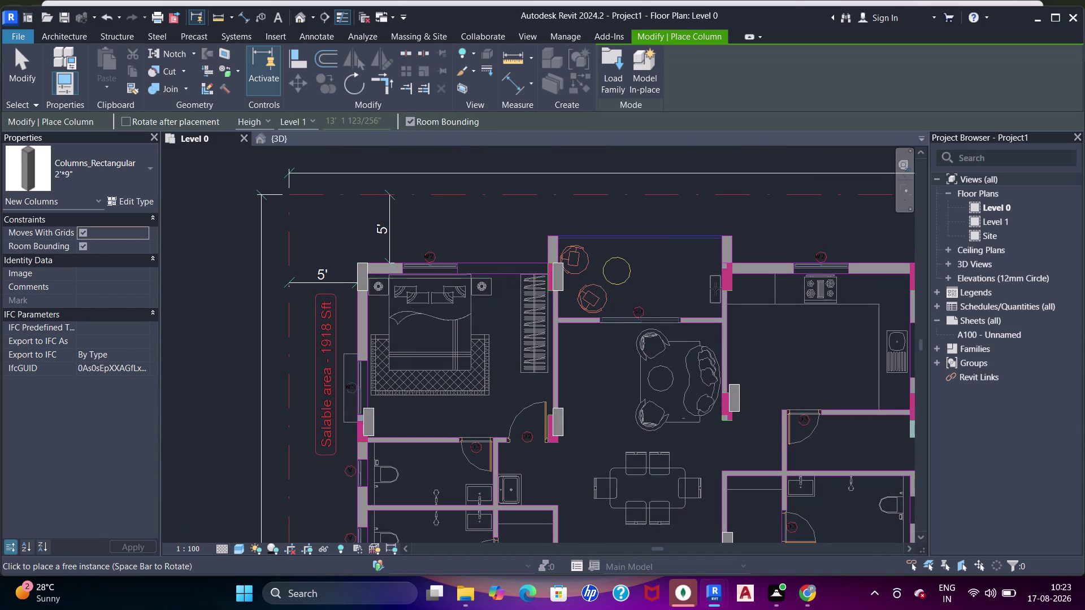
Place columns at a wall corner, the kitchen corner and two corners by the lift core.
click(727, 288)
scroll(down, 3)
middle_drag(766, 309, 606, 303)
scroll(up, 3)
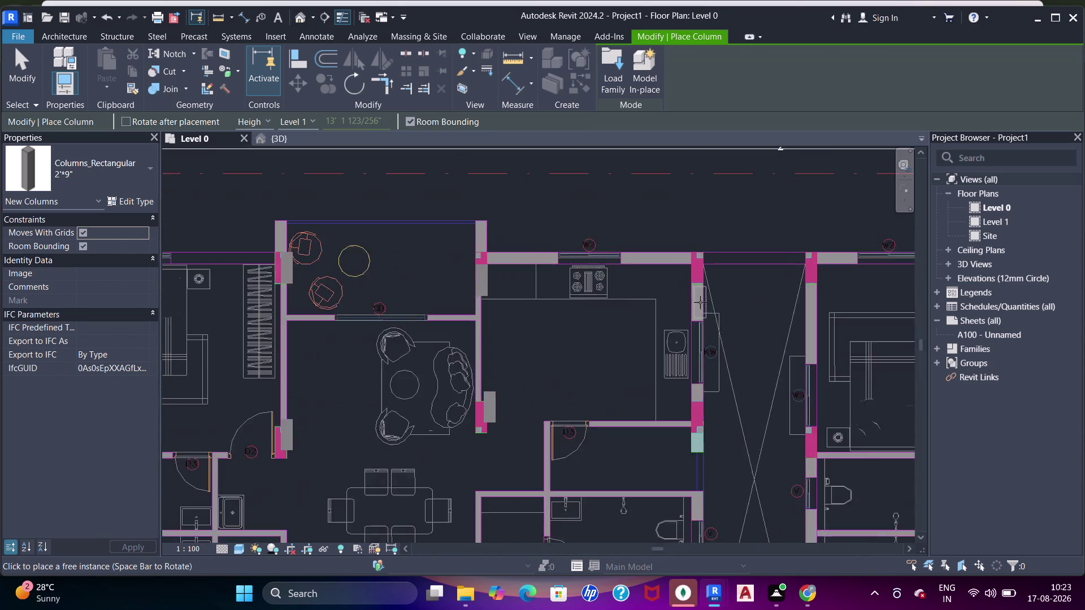
scroll(up, 3)
click(710, 269)
scroll(down, 3)
middle_drag(723, 339, 720, 246)
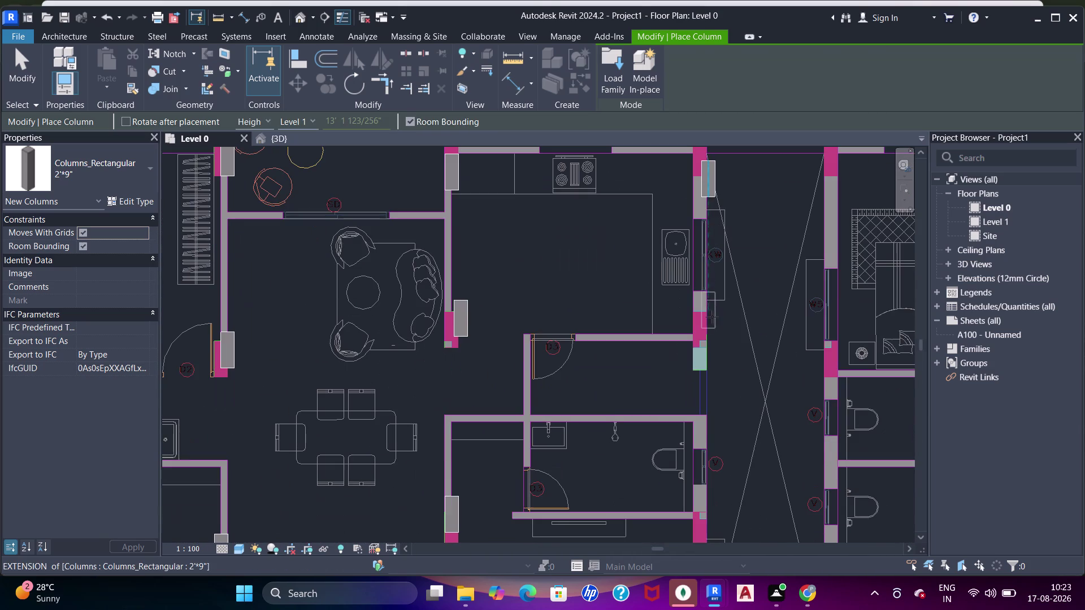
click(714, 330)
middle_drag(748, 393, 753, 255)
click(712, 410)
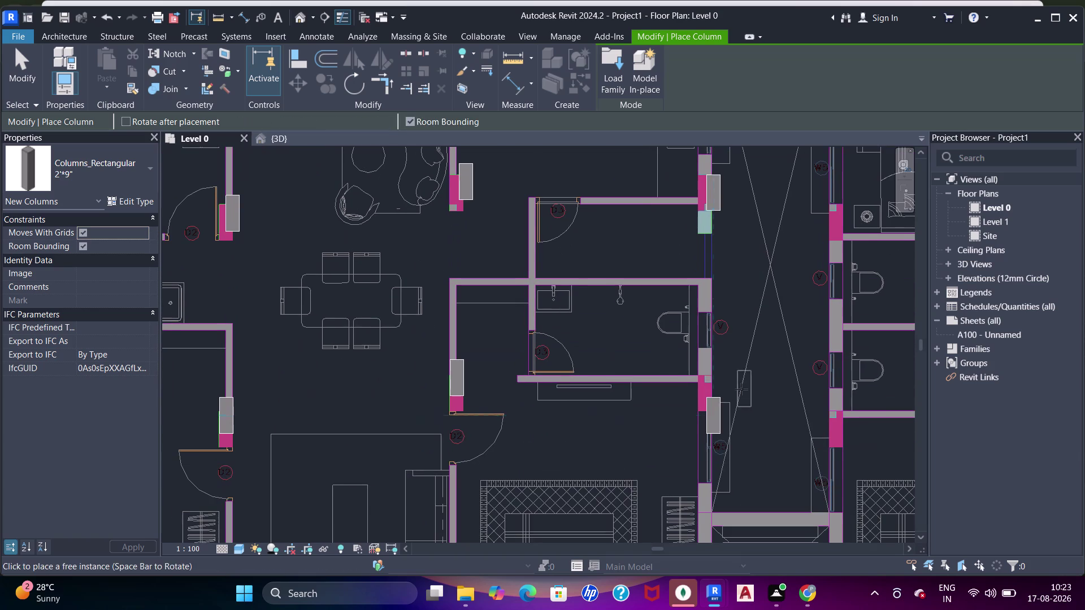
middle_drag(741, 391, 749, 288)
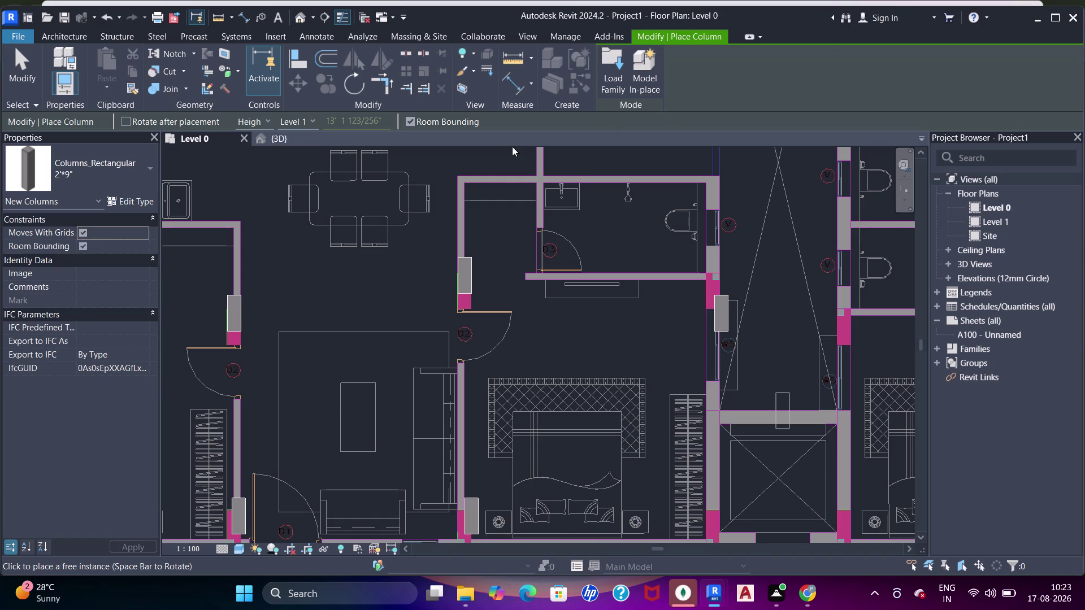
Place 2'x9" columns at a lower bedroom corner, the lift wall end and bathroom corners.
middle_drag(641, 425, 550, 330)
click(627, 431)
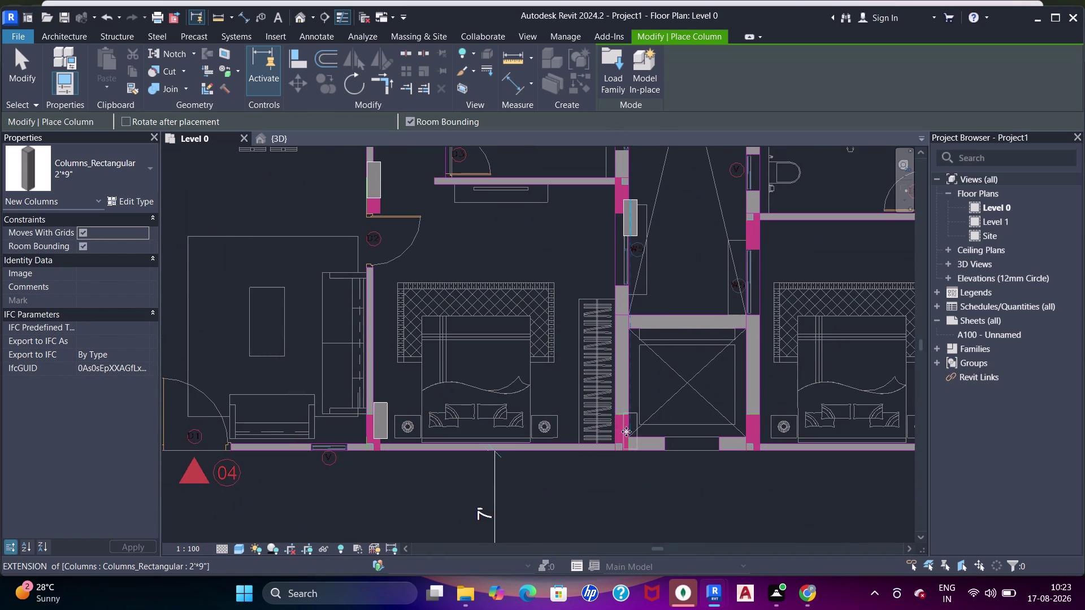
middle_drag(622, 431, 522, 363)
scroll(up, 3)
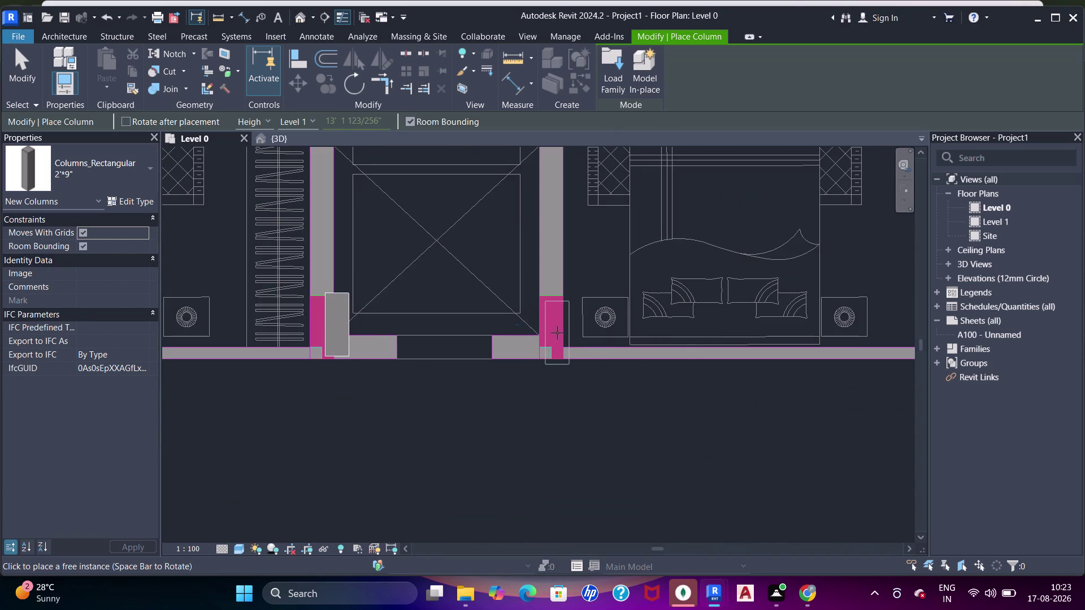
click(561, 334)
scroll(down, 3)
middle_drag(571, 276, 553, 433)
scroll(up, 3)
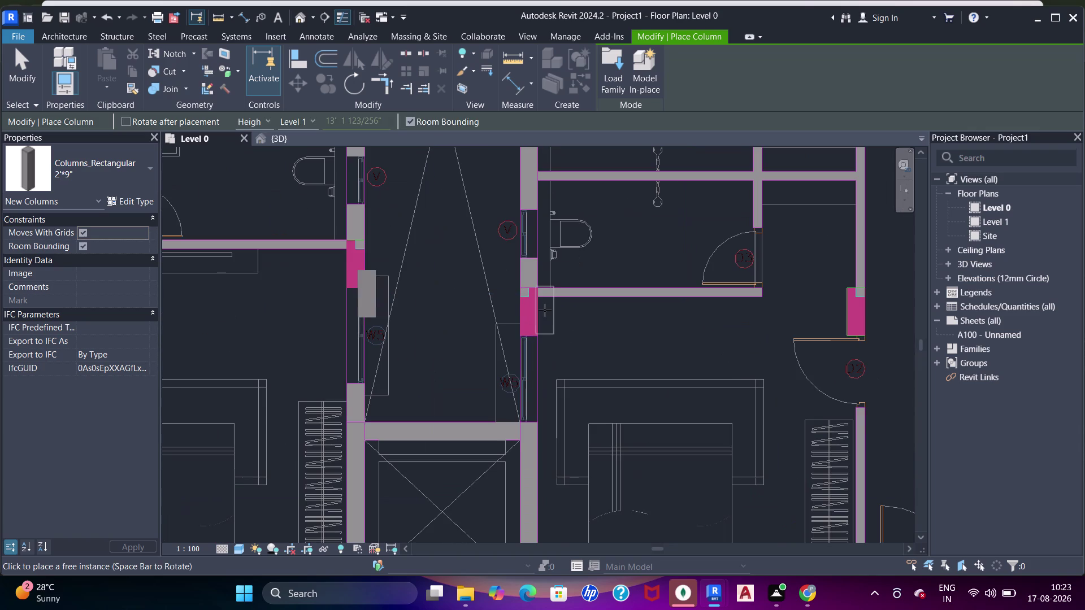
click(545, 310)
middle_drag(550, 310, 540, 427)
middle_drag(522, 280, 516, 385)
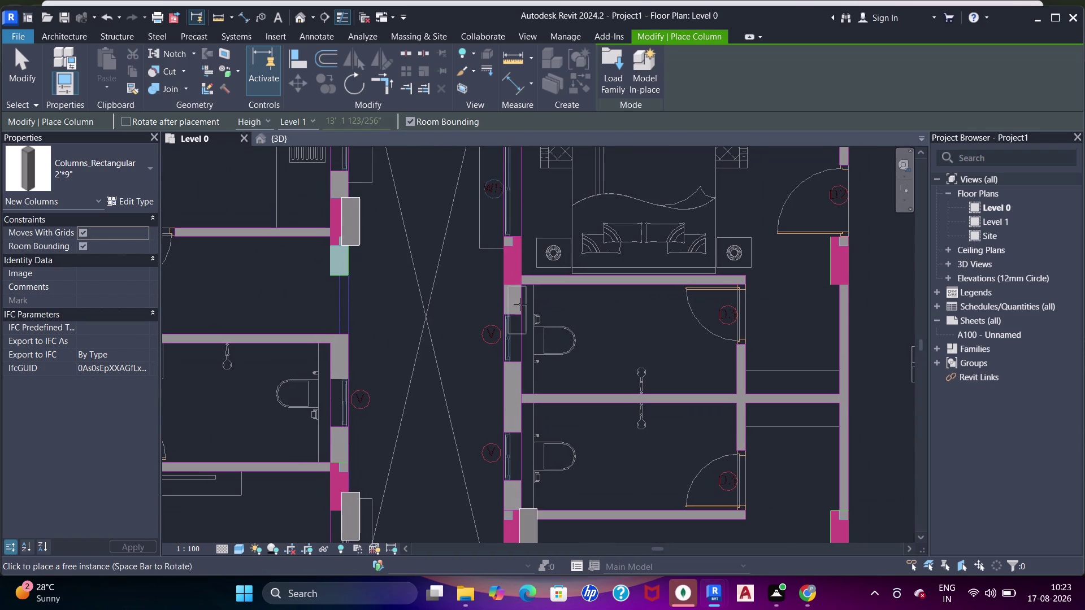
click(522, 264)
Add columns at a bathroom wall end, a bedroom wall corner and a nearby wall end.
scroll(down, 3)
middle_drag(518, 288, 490, 445)
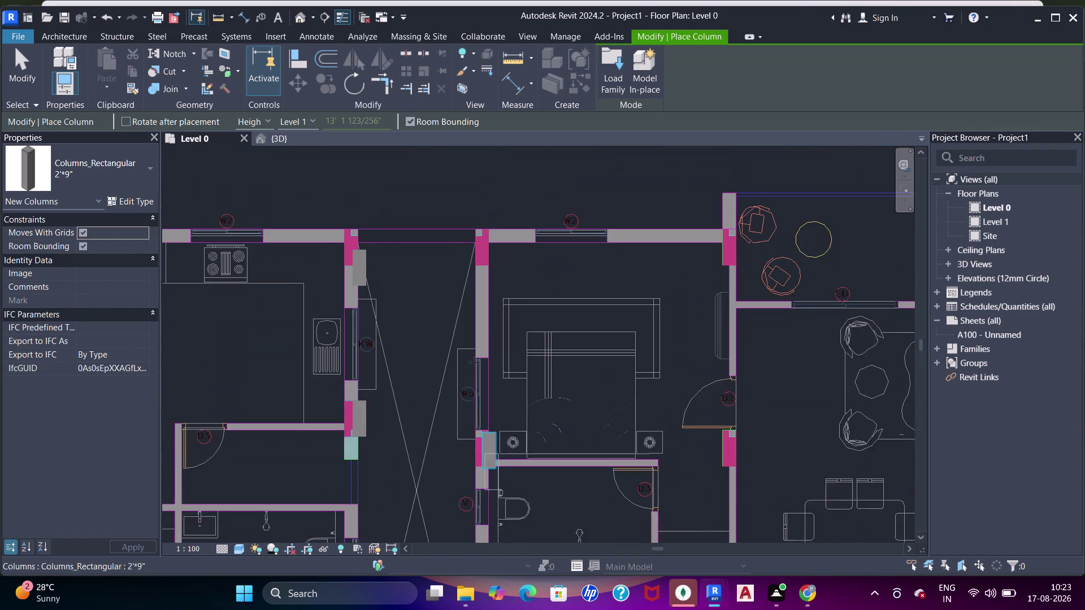
scroll(up, 3)
click(484, 223)
scroll(up, 3)
scroll(down, 3)
middle_drag(623, 287, 504, 270)
scroll(up, 3)
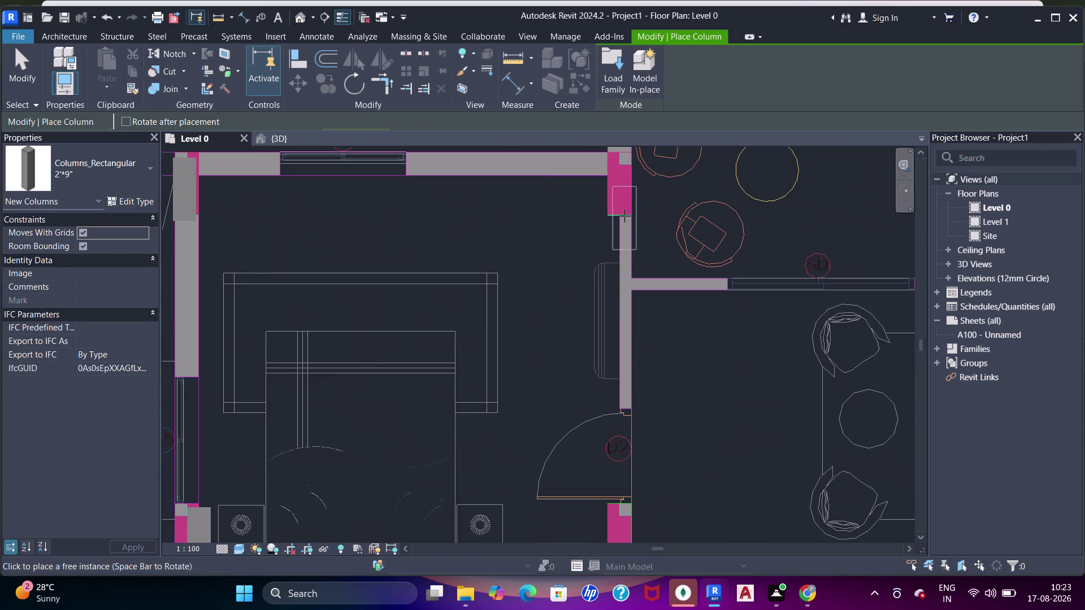
click(625, 211)
middle_drag(628, 349, 603, 93)
click(612, 293)
Place columns at a wall end and a wall corner near the dining area.
middle_drag(615, 376, 602, 173)
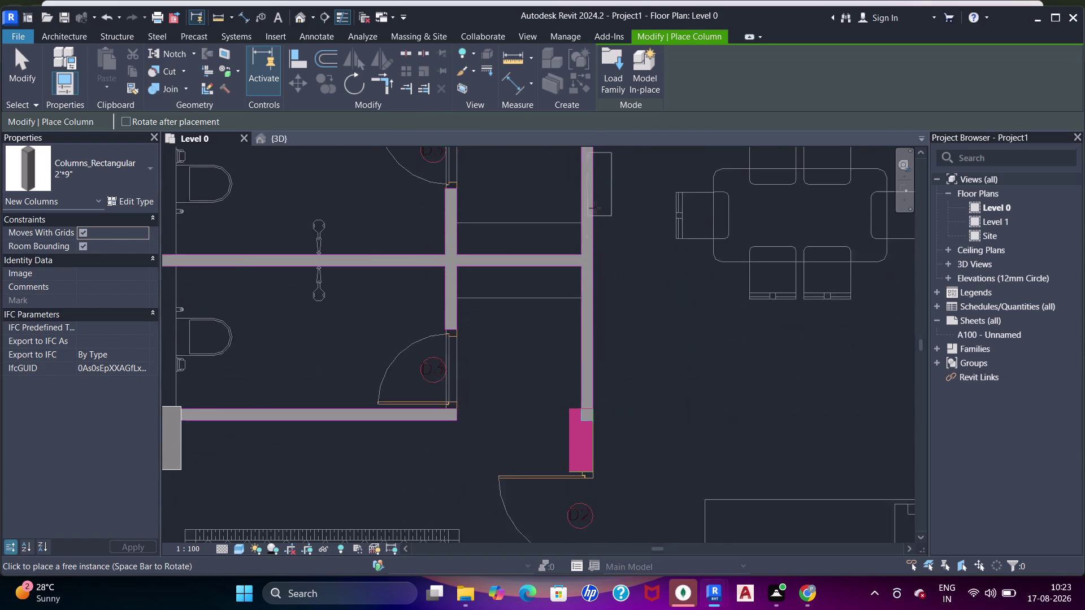
scroll(down, 3)
scroll(up, 3)
click(588, 386)
middle_drag(592, 194, 594, 162)
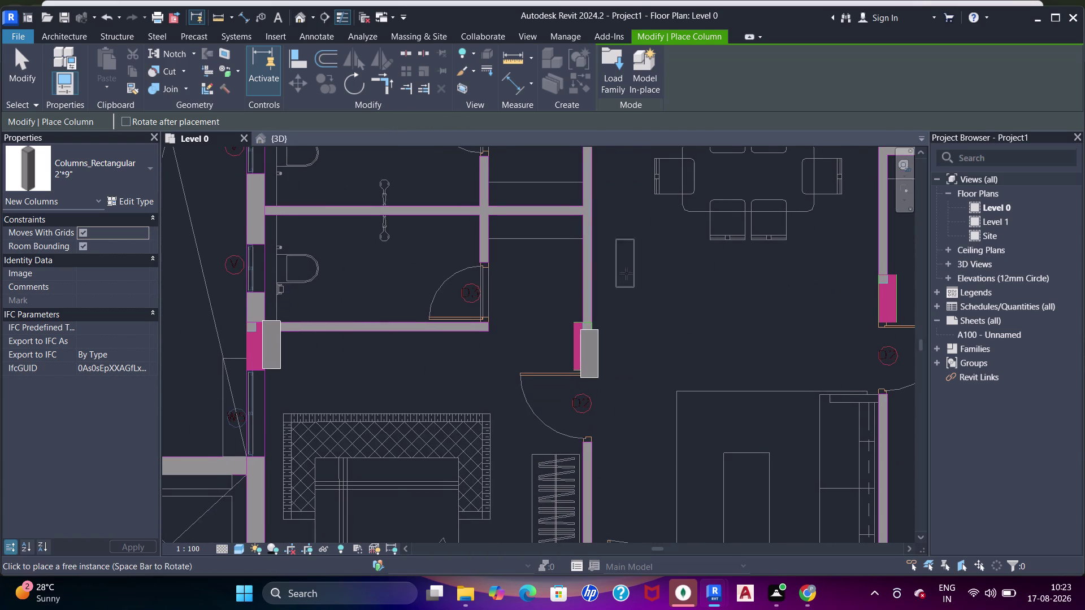
middle_drag(610, 411, 582, 210)
click(551, 408)
Rotate columns with Space and place them at wall ends near the staircase.
middle_drag(561, 403, 408, 382)
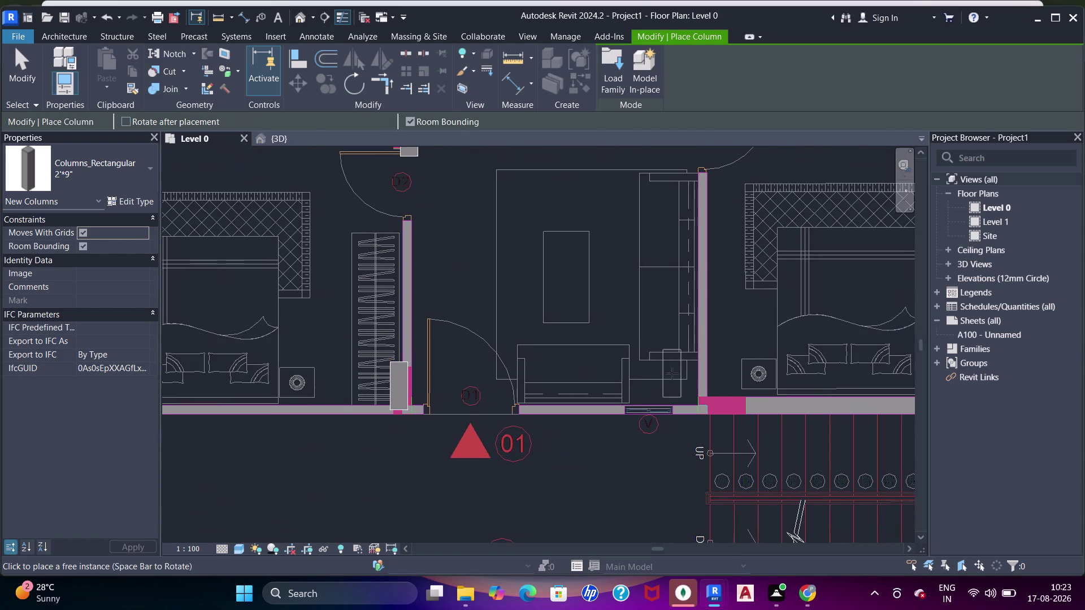
key(space)
click(722, 395)
scroll(up, 3)
middle_drag(719, 334, 692, 454)
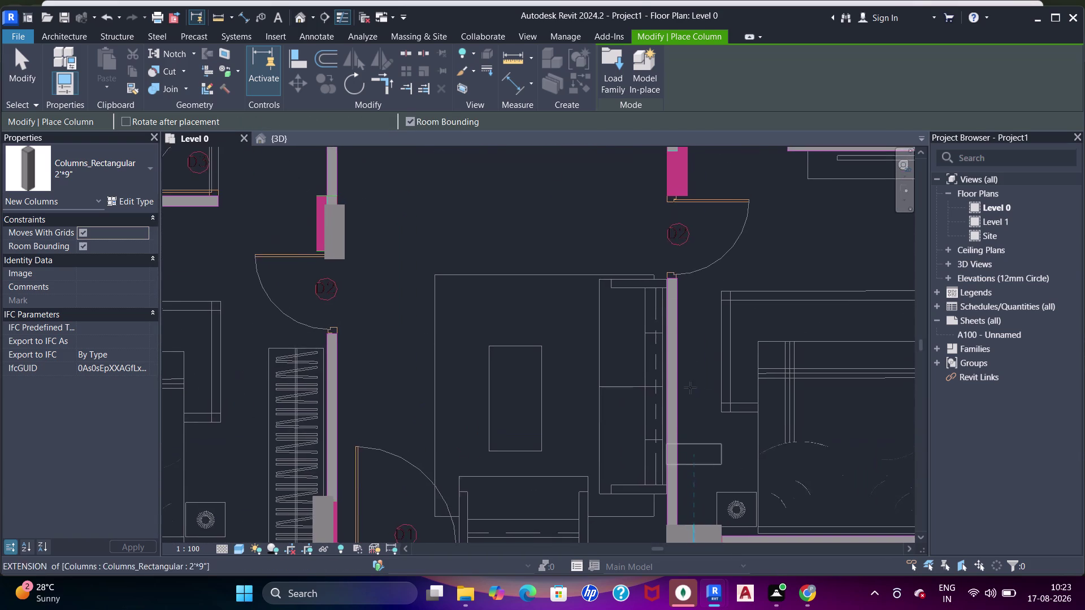
middle_drag(663, 229, 645, 383)
key(space)
click(663, 338)
Place a column at the kitchen wall end, then move toward the top wall corners.
middle_drag(656, 364, 650, 473)
scroll(down, 3)
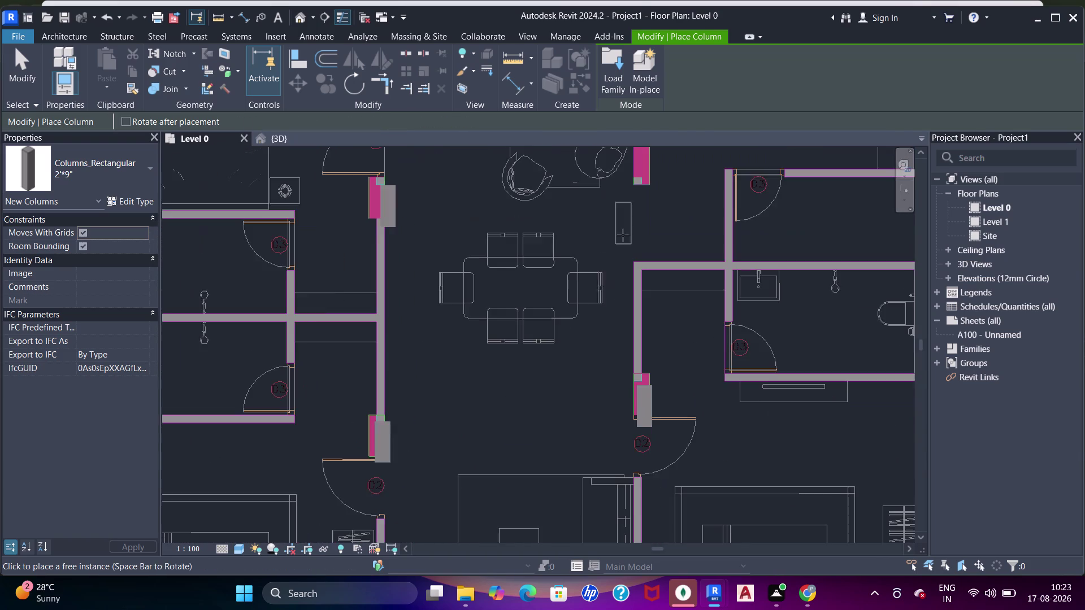
middle_drag(621, 302, 635, 405)
scroll(up, 3)
click(660, 283)
scroll(down, 3)
middle_drag(692, 344, 627, 494)
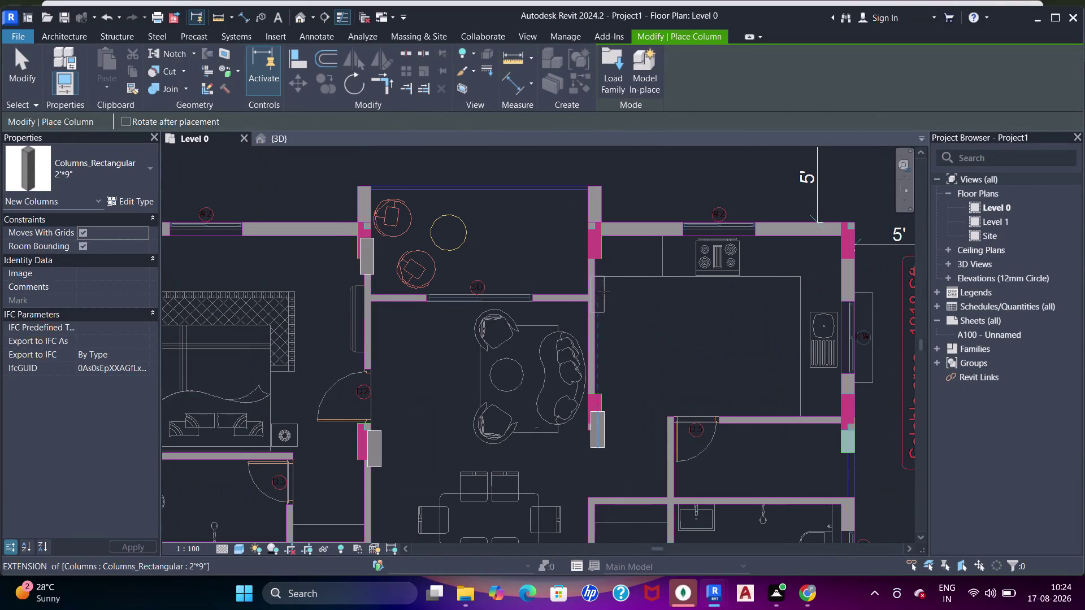
Place columns at the top wall corner, kitchen corner, a wall end, outer wall and beside the staircase.
click(603, 254)
click(858, 253)
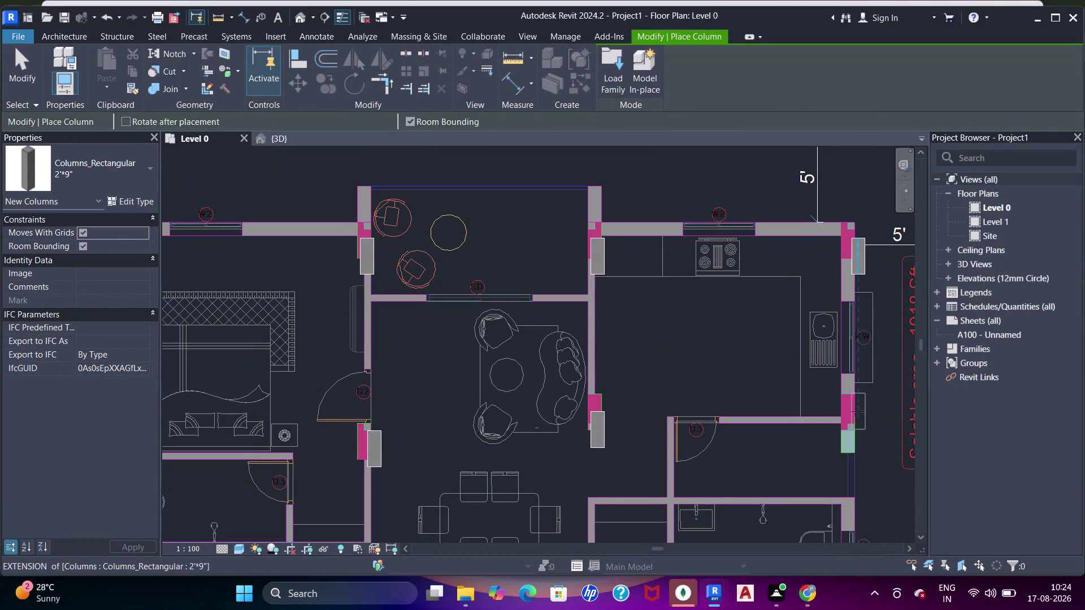
click(857, 412)
middle_drag(857, 491, 676, 260)
click(668, 394)
middle_drag(678, 438, 670, 238)
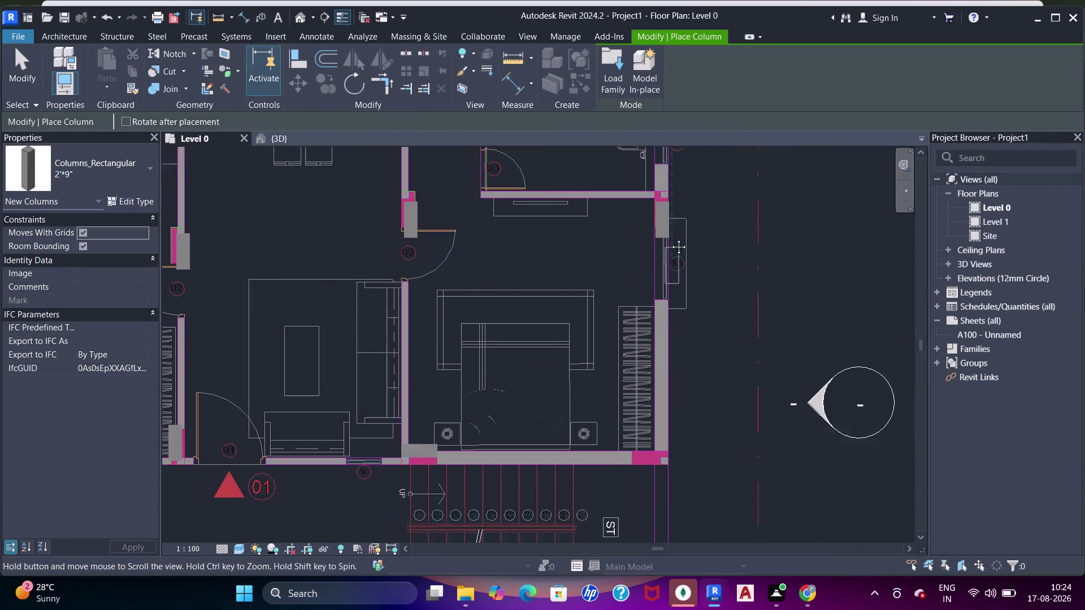
key(space)
click(658, 449)
Place columns at the staircase wall and at rotated wall corners below the staircase.
middle_drag(648, 436, 705, 324)
scroll(up, 3)
scroll(down, 3)
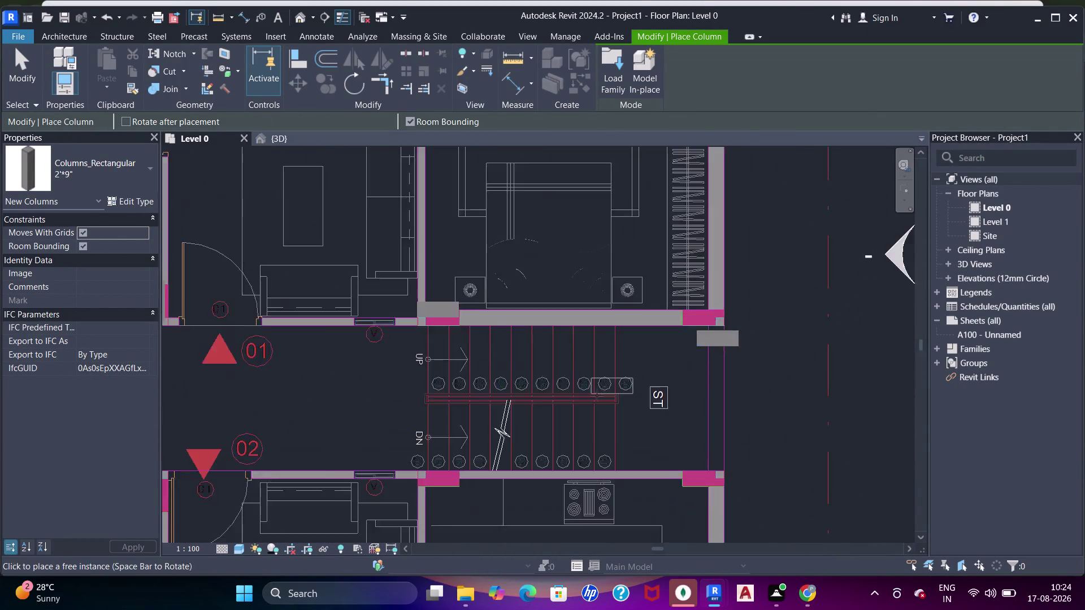
middle_drag(597, 396, 633, 305)
scroll(up, 3)
click(736, 283)
click(432, 329)
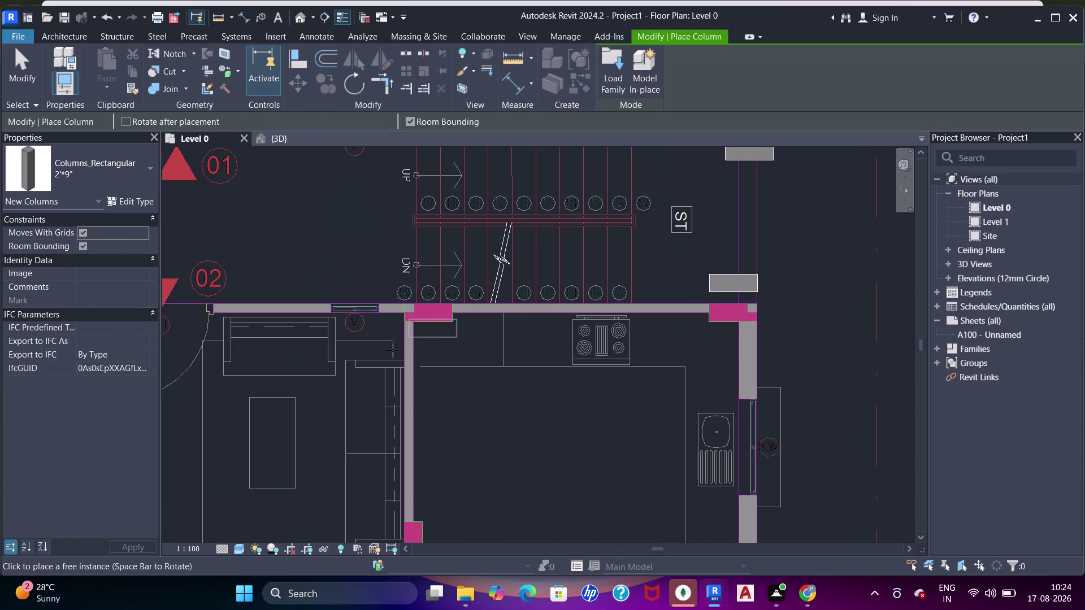
middle_drag(392, 353, 508, 269)
middle_drag(310, 324, 465, 360)
key(space)
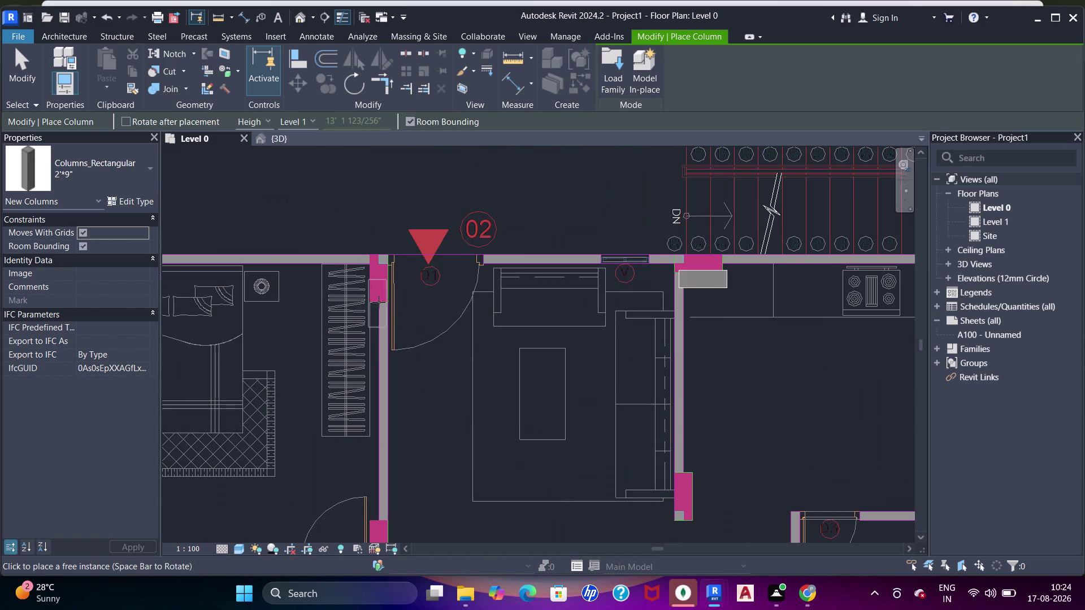
click(385, 298)
Place columns at the living room wall ends and rotated kitchen wall corners.
middle_drag(397, 375, 423, 239)
click(410, 434)
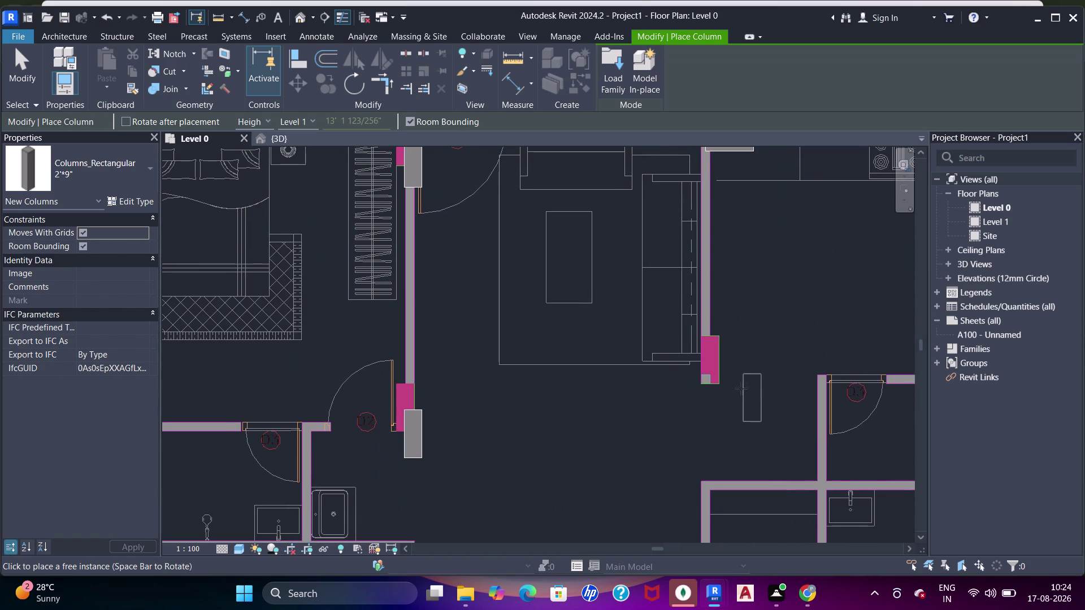
click(718, 369)
middle_drag(732, 364, 350, 375)
key(space)
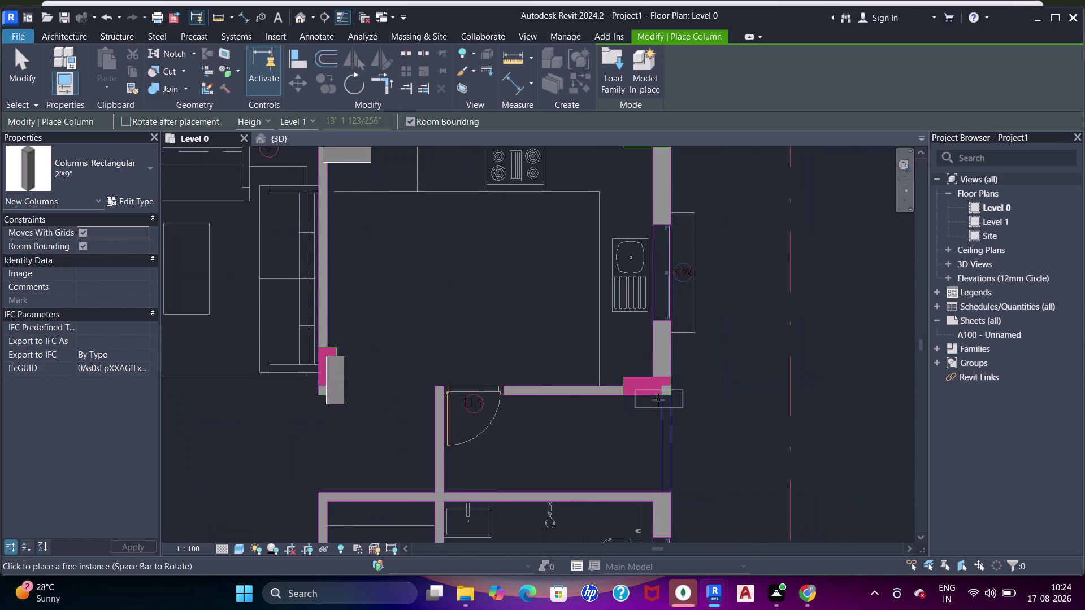
click(656, 399)
scroll(down, 3)
middle_drag(427, 350, 714, 365)
middle_drag(276, 345, 355, 341)
scroll(up, 3)
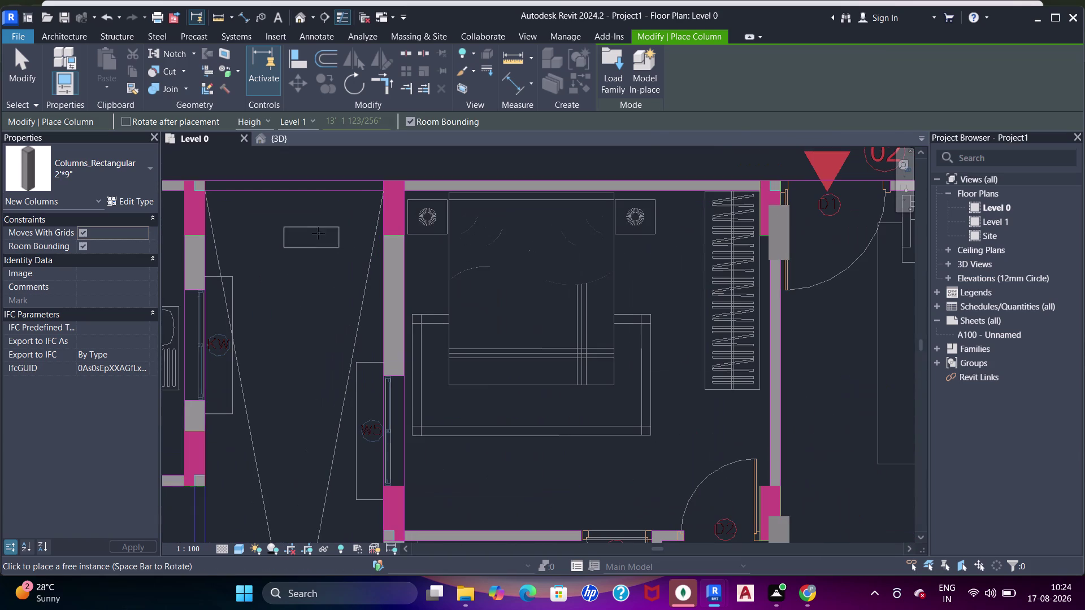
key(space)
click(383, 230)
Place columns at the bathroom and bedroom wall corners.
middle_drag(428, 324, 445, 193)
drag(417, 382, 432, 381)
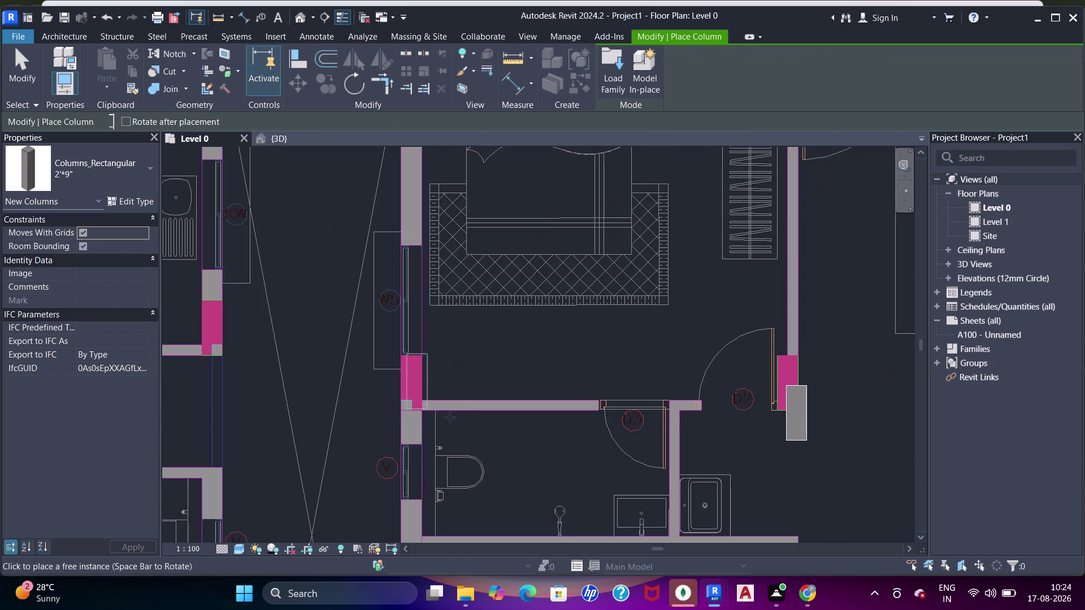
middle_drag(450, 417, 445, 106)
click(407, 315)
click(763, 340)
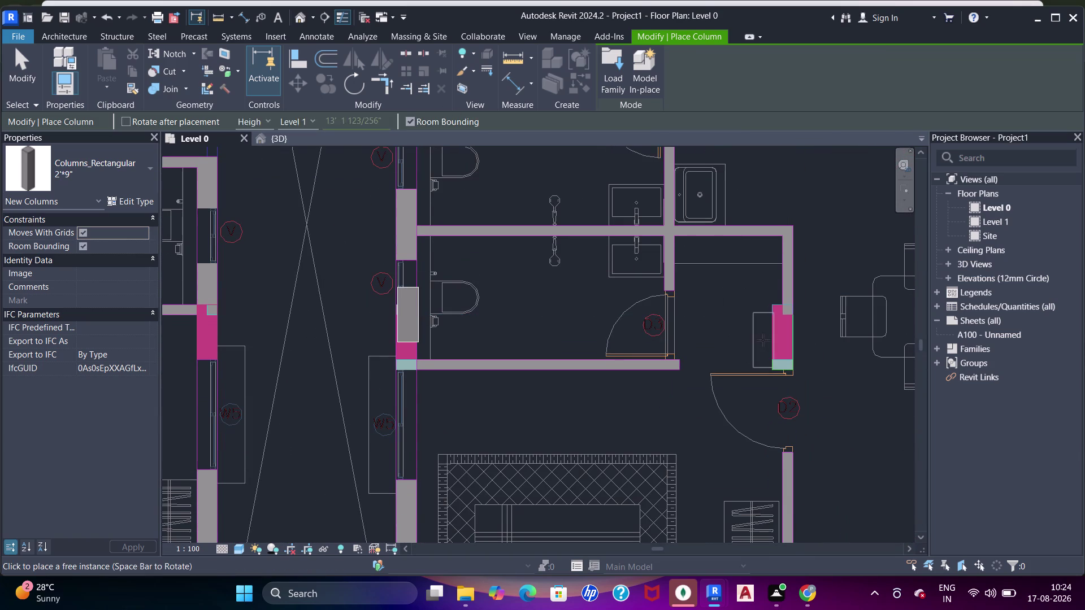
scroll(down, 3)
middle_drag(620, 363, 595, 194)
click(295, 183)
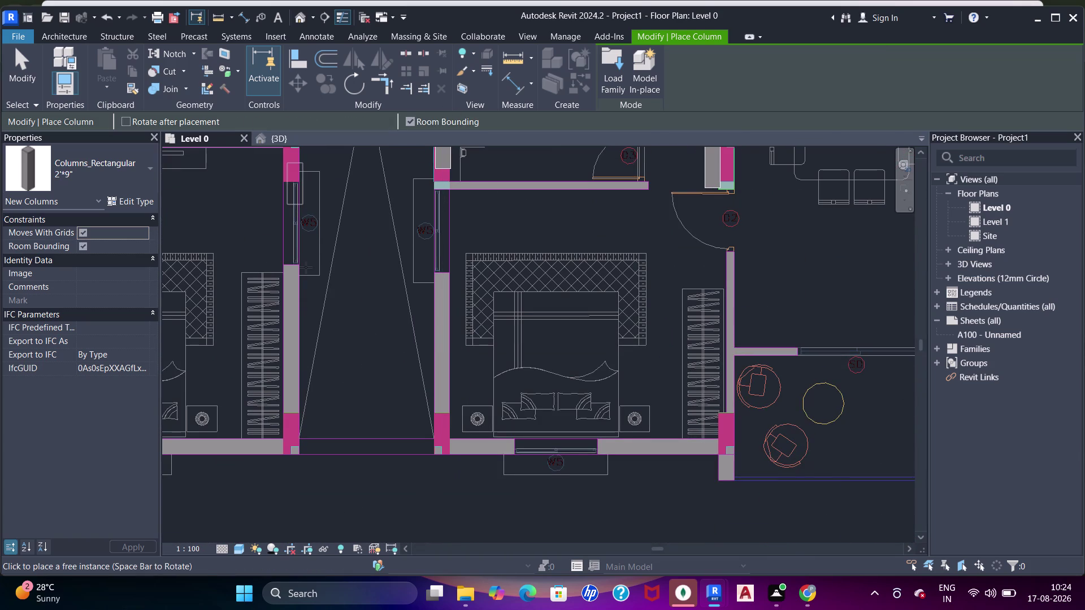
click(300, 411)
click(451, 438)
click(730, 449)
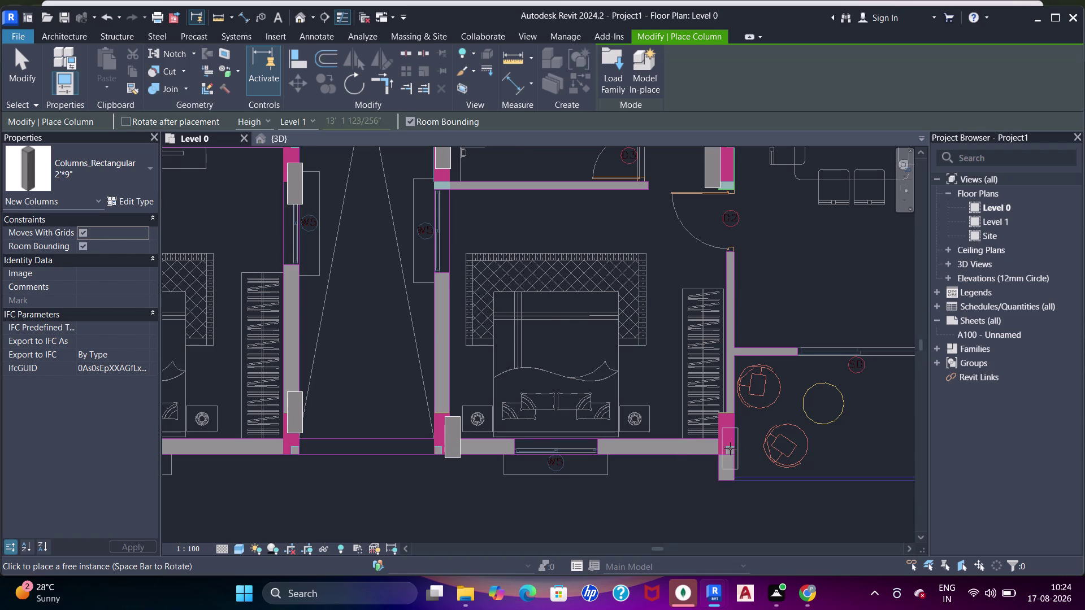
Place columns at the wall corners of the next apartment unit.
scroll(down, 3)
middle_drag(464, 351, 618, 354)
scroll(up, 3)
click(392, 399)
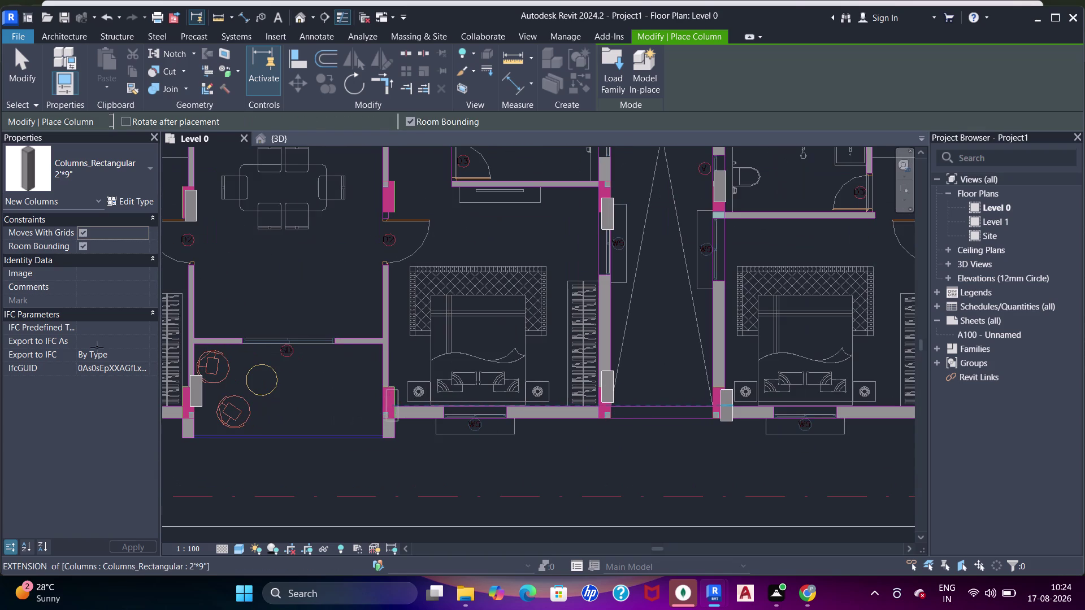
middle_drag(308, 281, 366, 381)
click(455, 306)
scroll(down, 3)
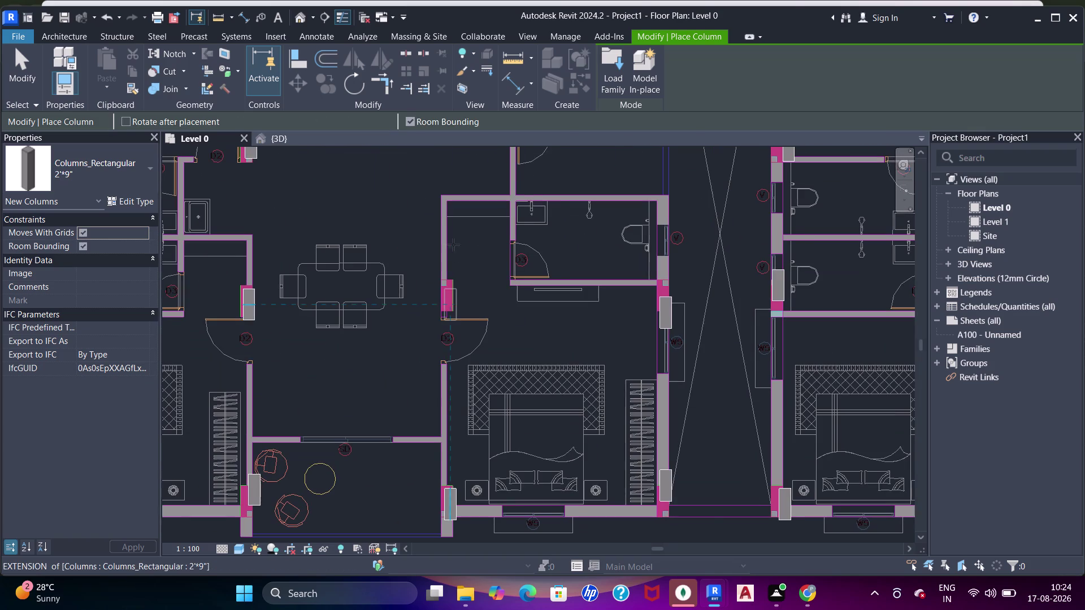
middle_drag(453, 245, 460, 404)
click(463, 315)
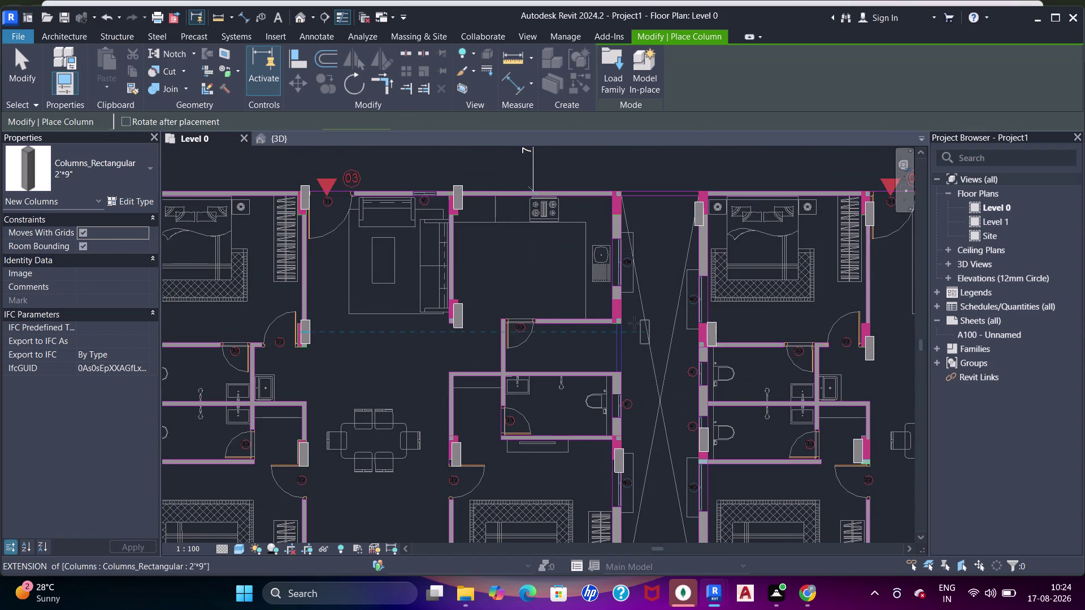
click(623, 304)
click(623, 215)
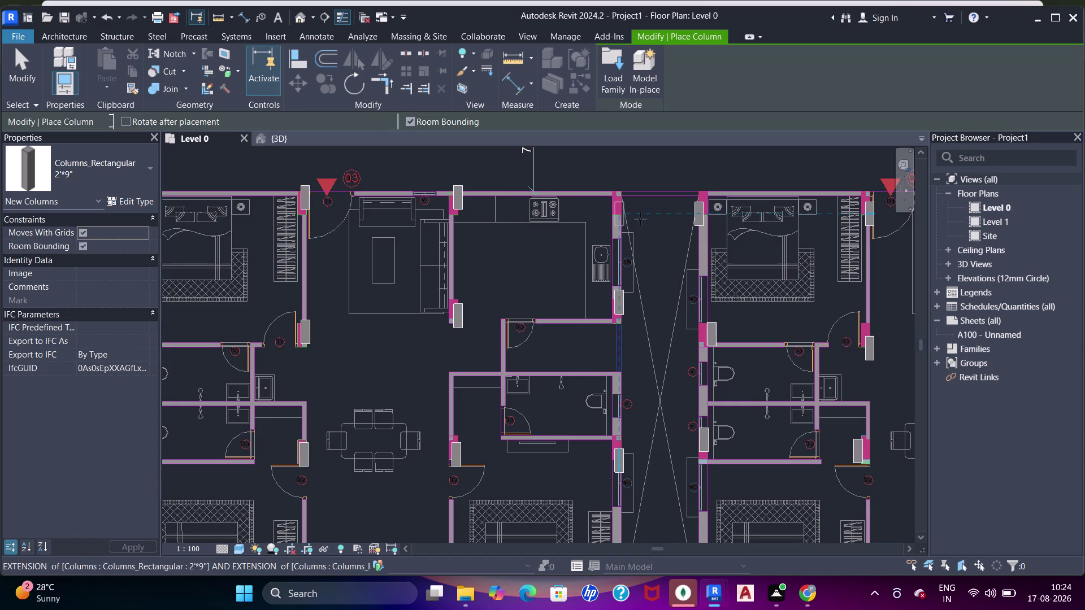
scroll(up, 3)
Exit column placement, restart the Column tool, and zoom out over the plan.
key(Escape)
key(Escape)
key(Escape)
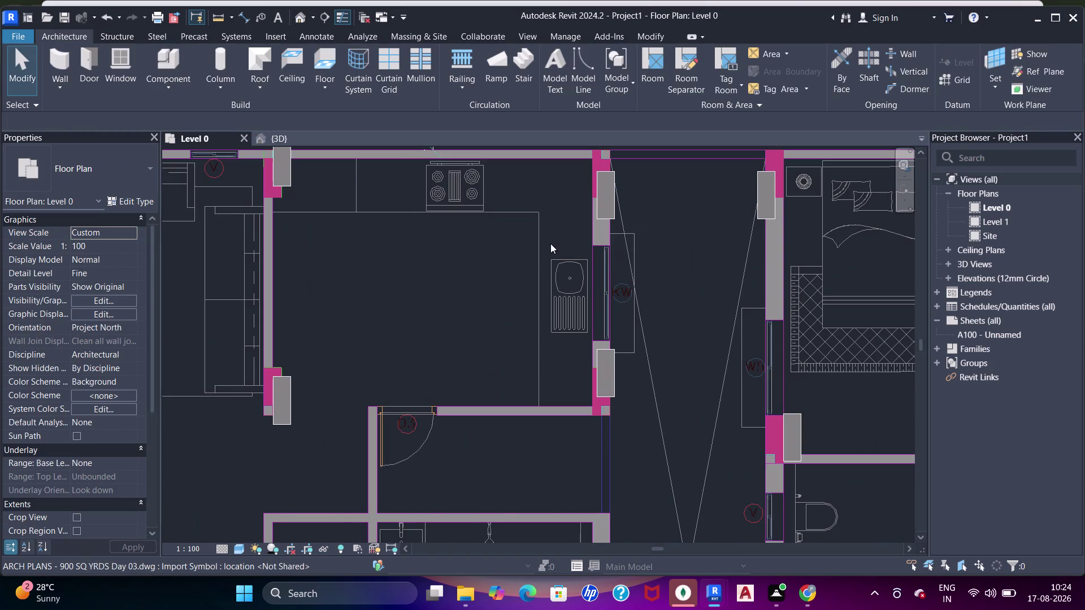
click(212, 88)
click(221, 136)
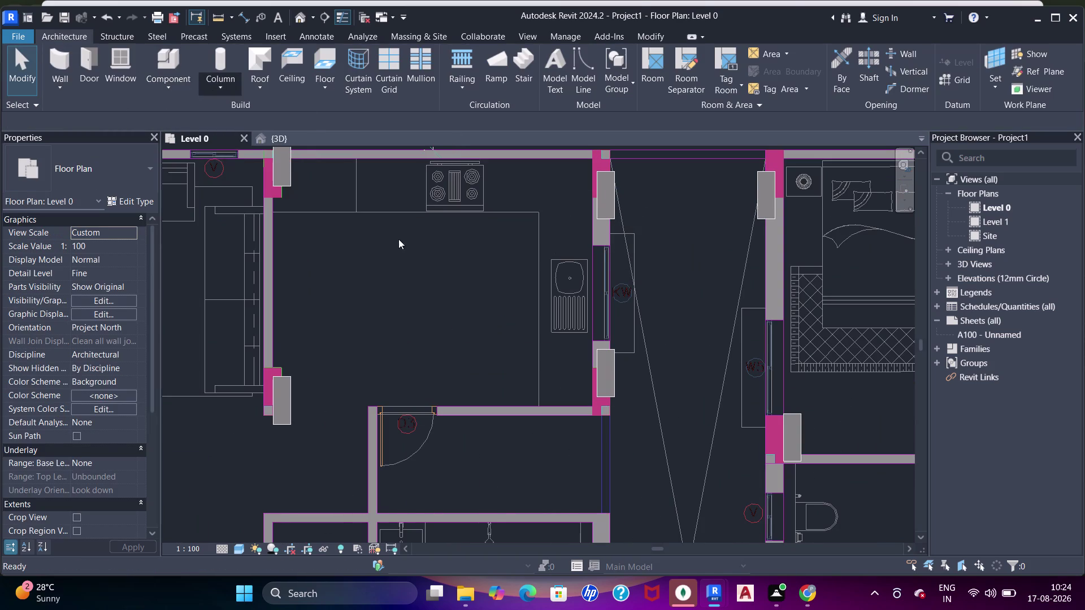
scroll(down, 3)
middle_drag(376, 294, 477, 278)
scroll(down, 3)
Pan across the whole plan down to the lower right unit.
middle_drag(283, 354, 489, 296)
scroll(down, 3)
middle_drag(400, 290, 395, 243)
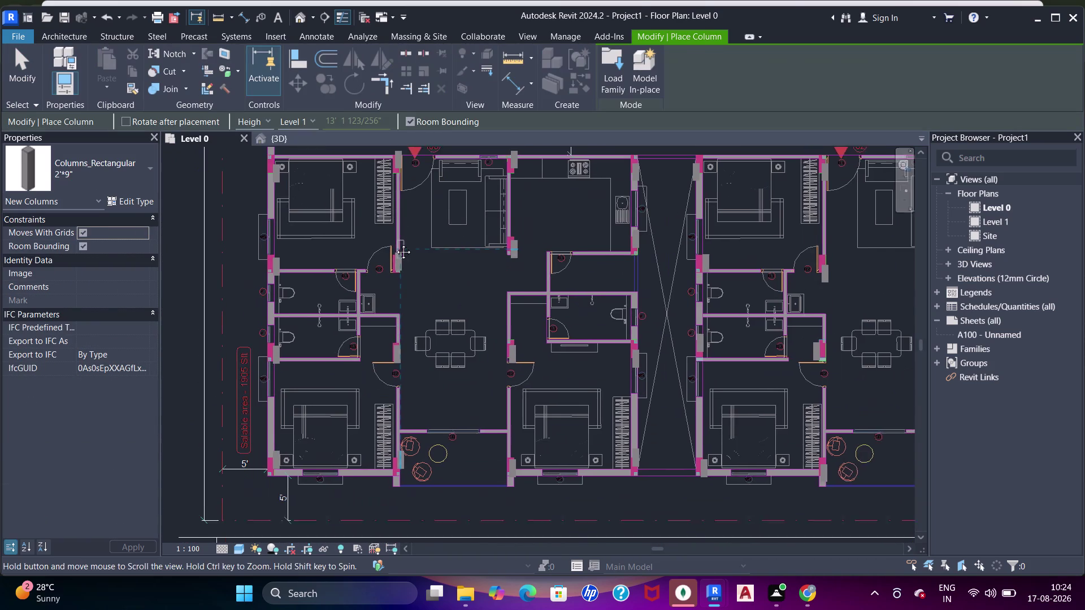
middle_drag(395, 244, 394, 242)
middle_drag(413, 212, 383, 382)
middle_drag(339, 226, 305, 344)
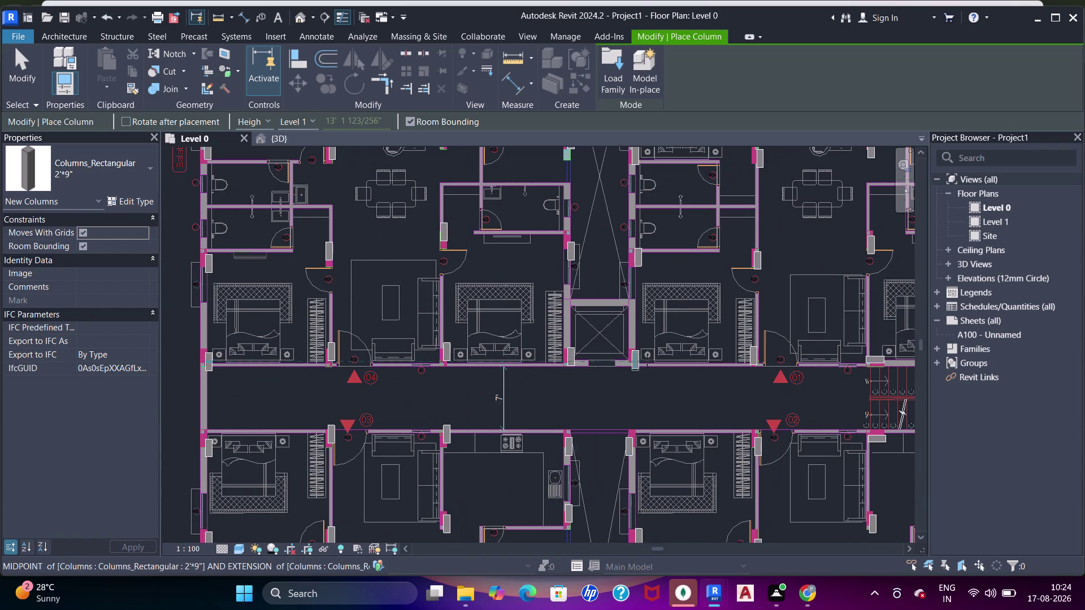
middle_drag(767, 282, 684, 329)
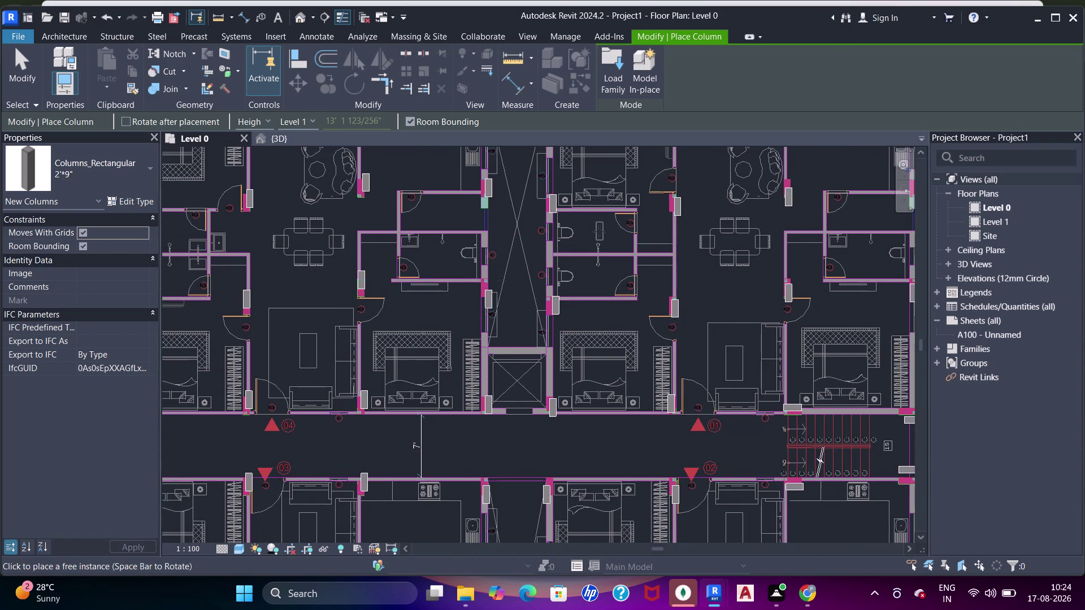
middle_drag(599, 236, 603, 328)
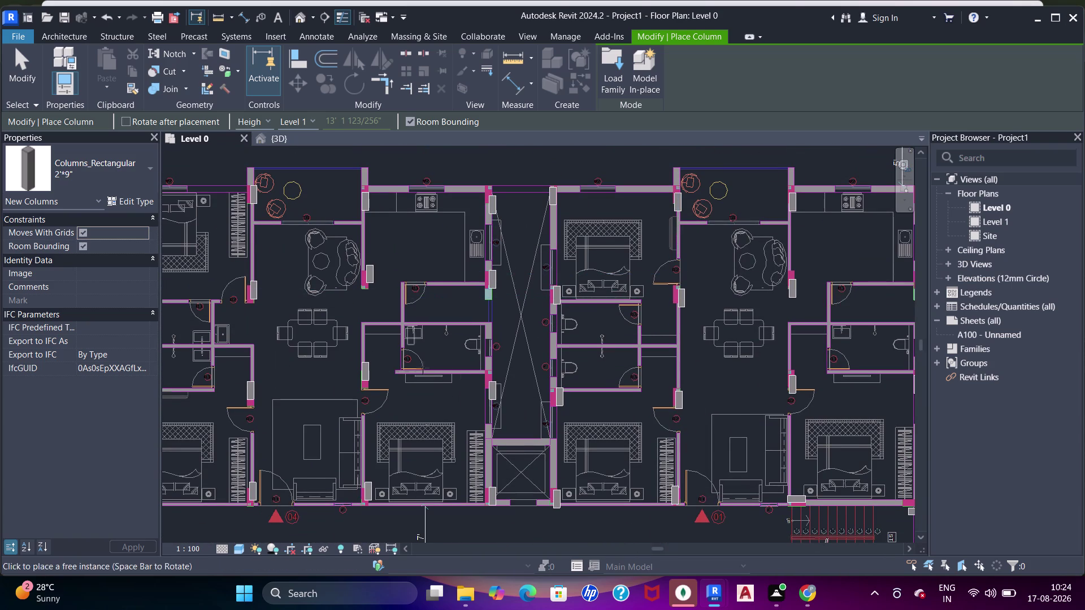
middle_drag(741, 437, 543, 314)
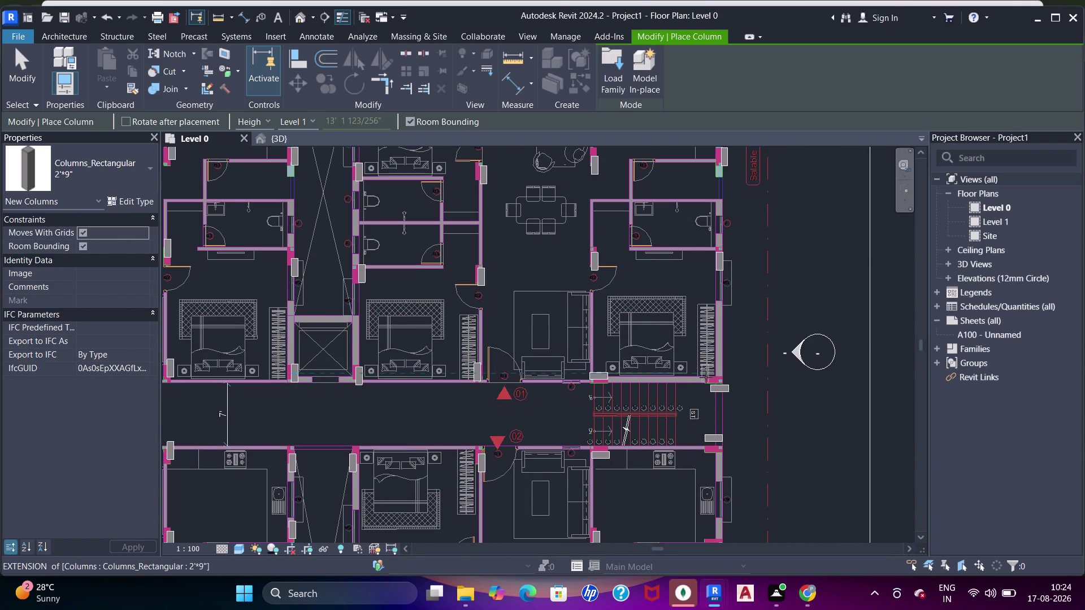
middle_drag(693, 424, 708, 245)
middle_drag(700, 409, 700, 272)
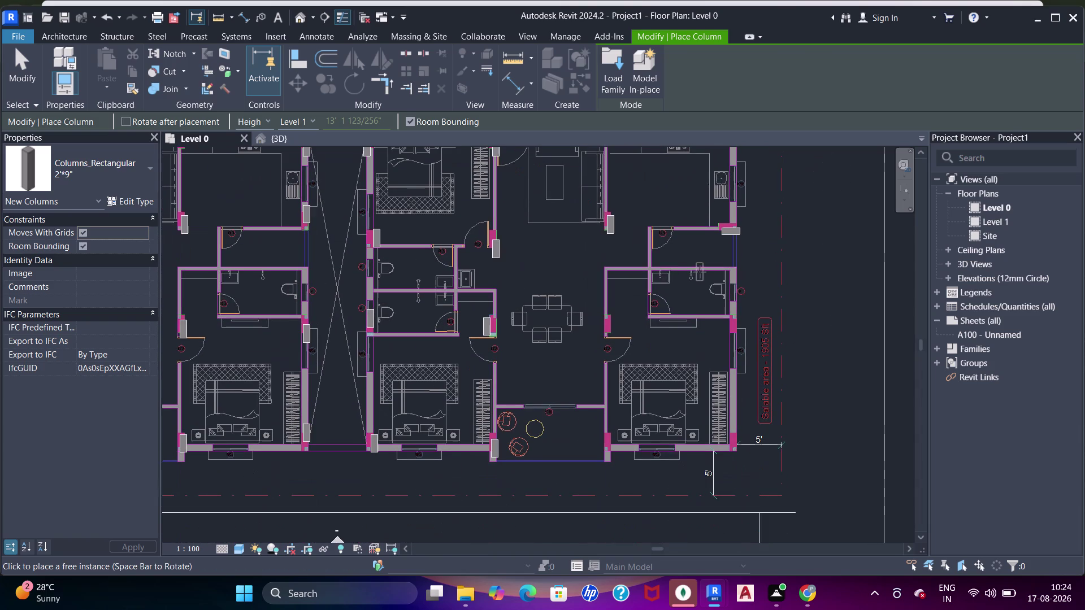
Place columns at four wall corners in the lower right unit and bedroom.
scroll(up, 3)
click(614, 325)
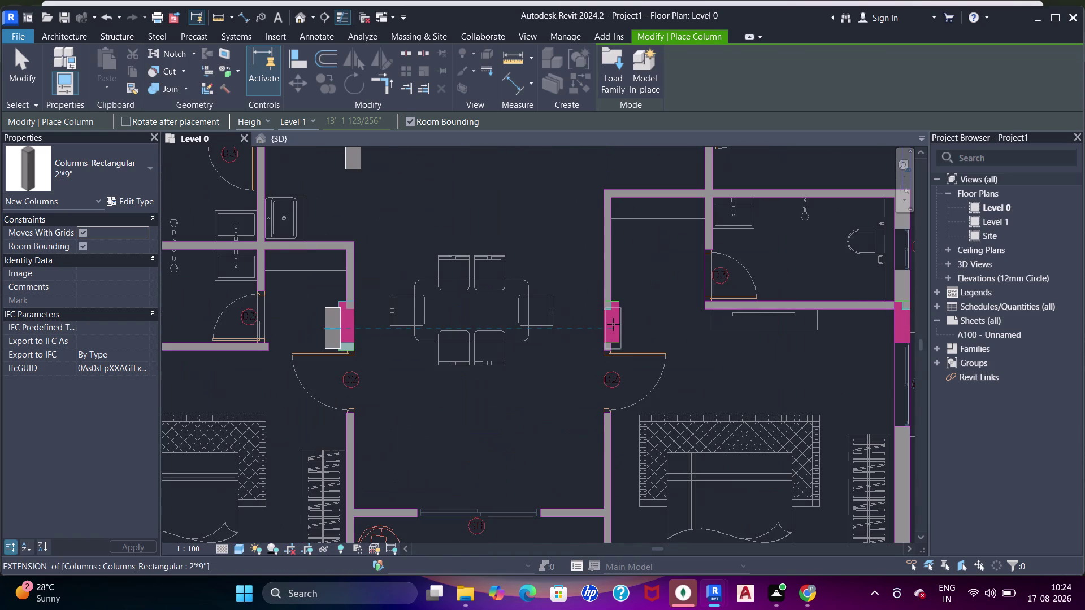
scroll(down, 3)
middle_drag(633, 359, 633, 245)
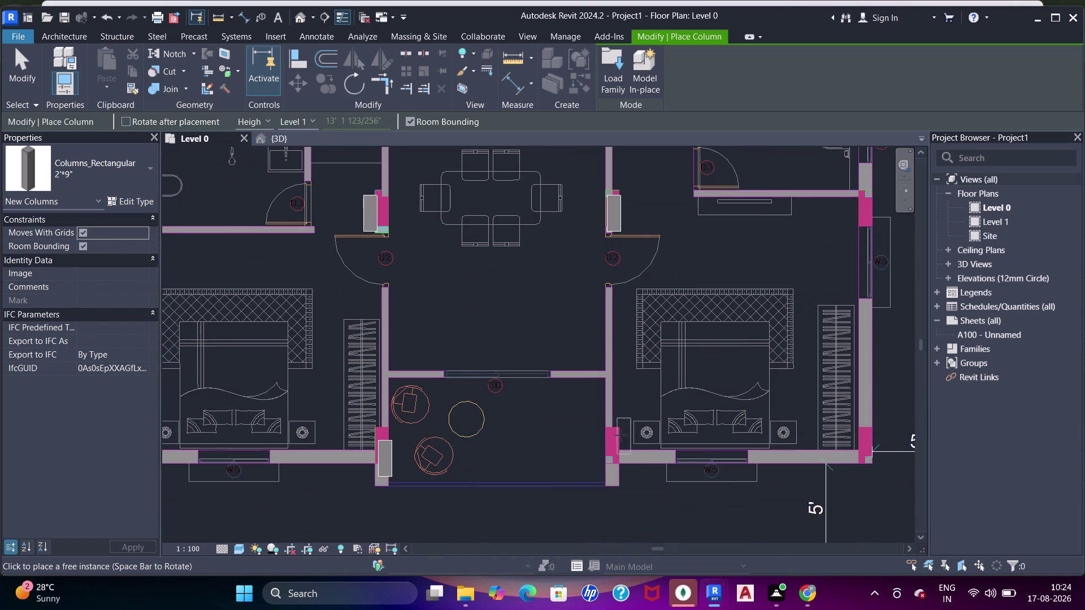
click(619, 434)
middle_drag(640, 416, 508, 385)
click(745, 411)
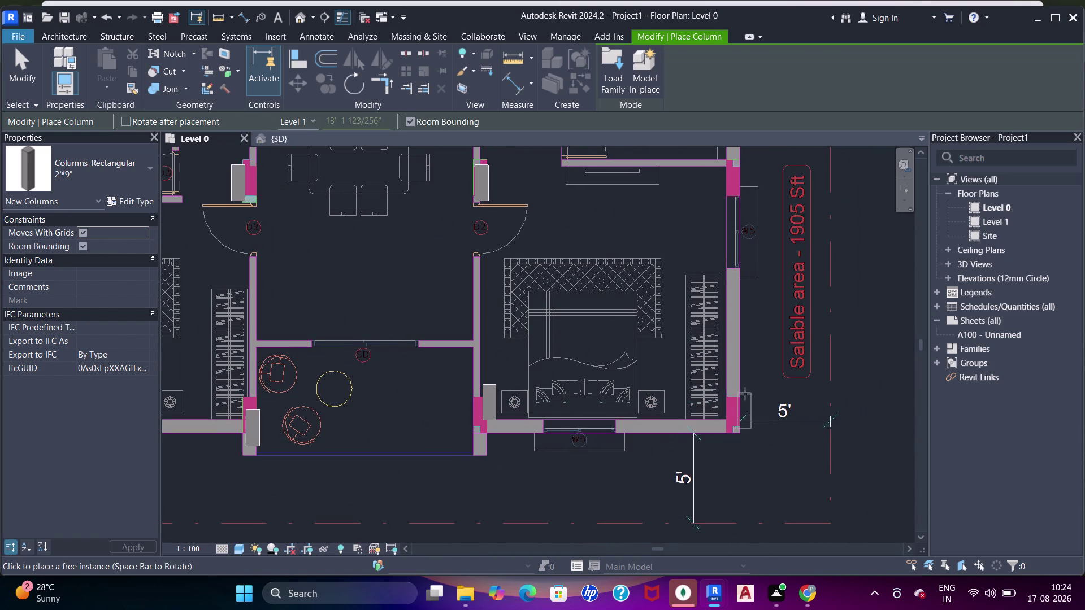
middle_drag(752, 313, 734, 458)
click(720, 312)
Pan around the left unit, staircase and upper units, then exit Place Column.
scroll(down, 3)
middle_drag(659, 295, 662, 313)
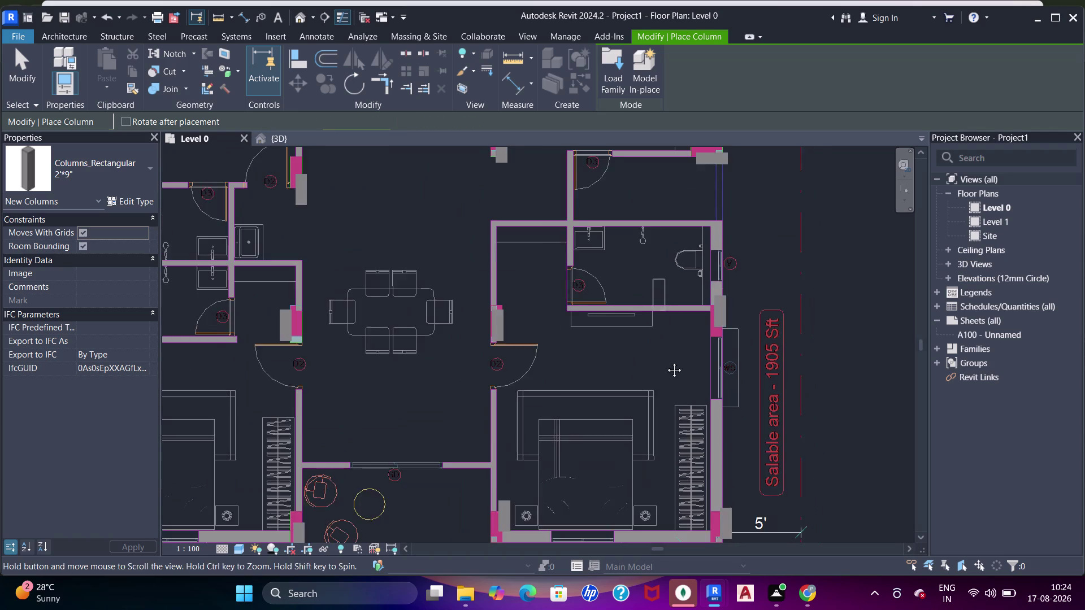
middle_drag(662, 312, 666, 415)
middle_drag(442, 408, 645, 380)
scroll(down, 3)
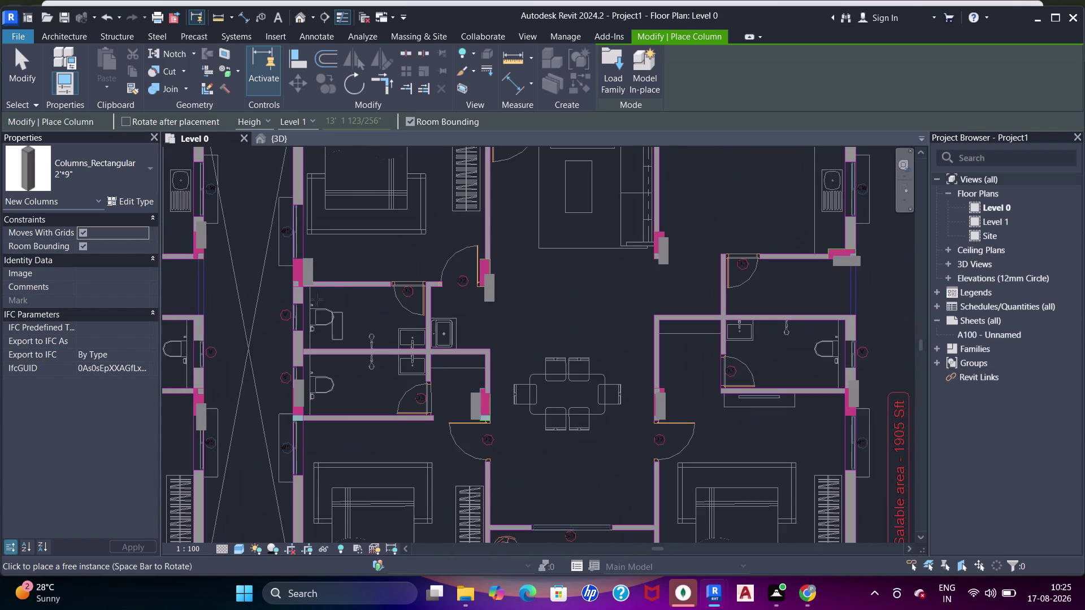
middle_drag(325, 281, 369, 396)
middle_drag(378, 344, 392, 392)
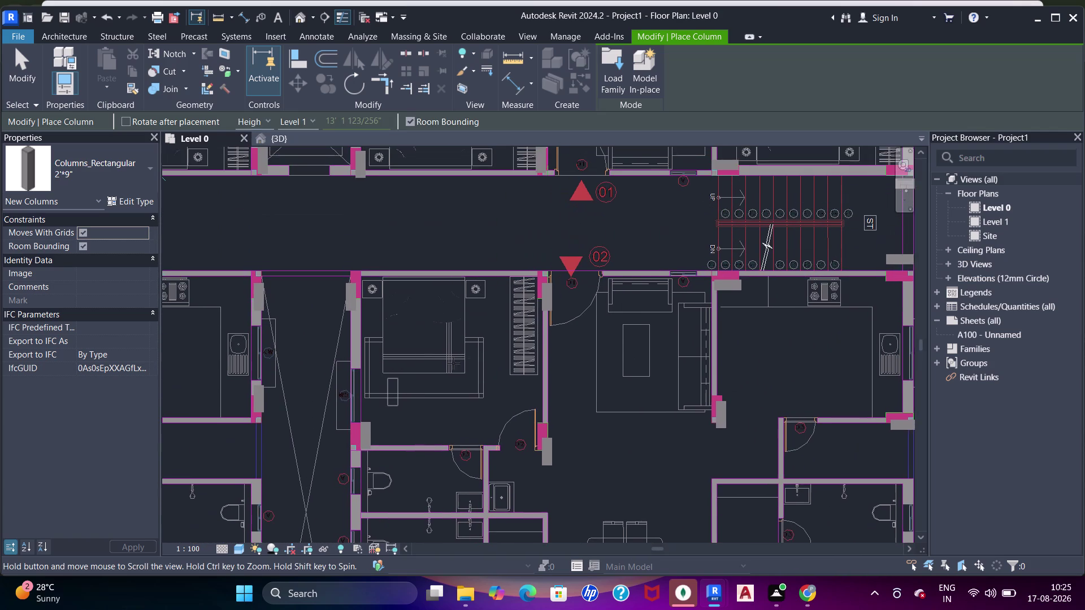
middle_drag(620, 378, 461, 381)
middle_drag(673, 330, 666, 392)
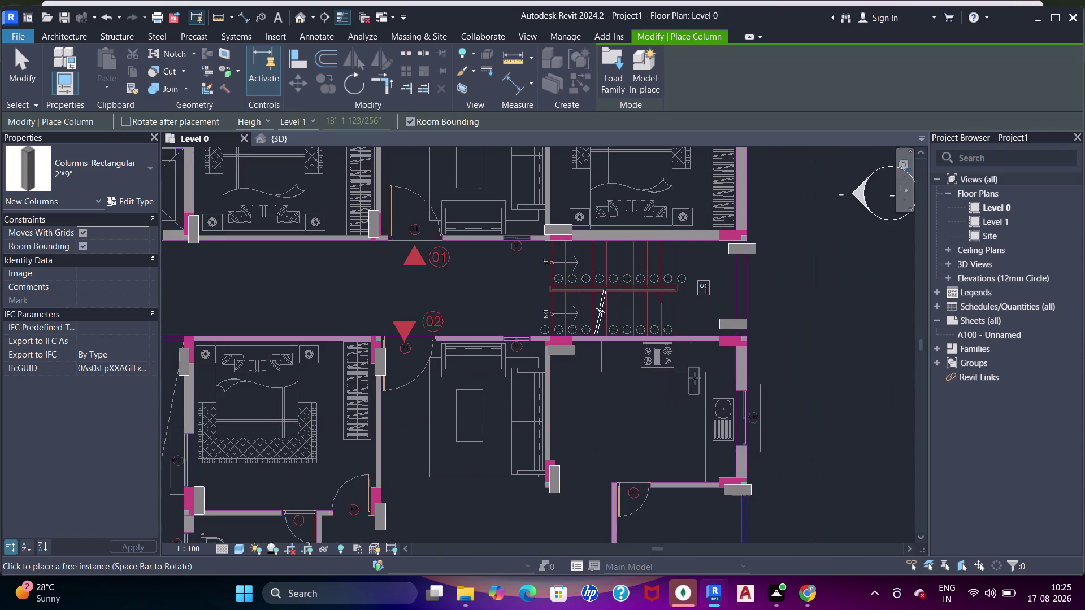
middle_drag(641, 344, 639, 486)
middle_drag(648, 311, 685, 462)
scroll(down, 3)
middle_drag(544, 380, 806, 405)
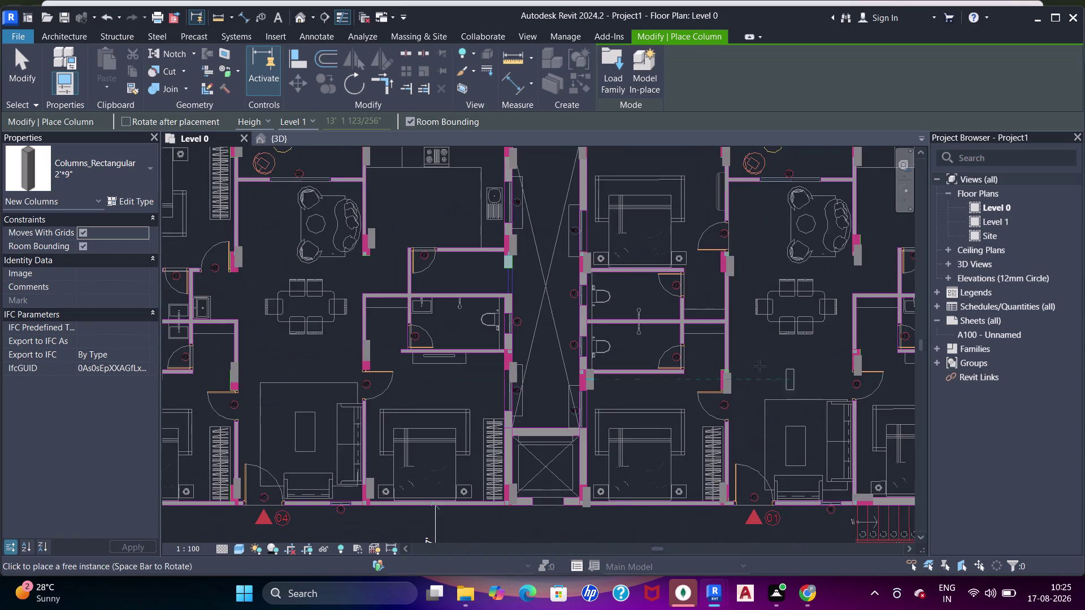
middle_drag(526, 393, 677, 410)
key(Escape)
key(Escape)
Stop placing columns and start aligning the outer bedroom corner column to the wall edge.
key(Escape)
middle_drag(347, 251, 444, 401)
scroll(up, 3)
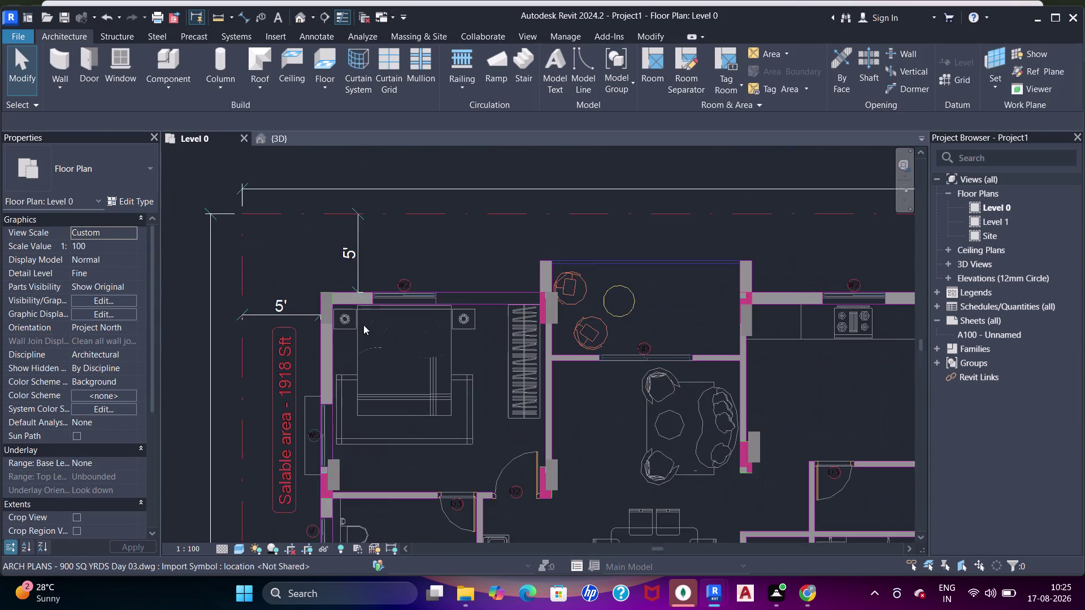
scroll(up, 3)
key(a)
key(a)
key(a)
click(551, 304)
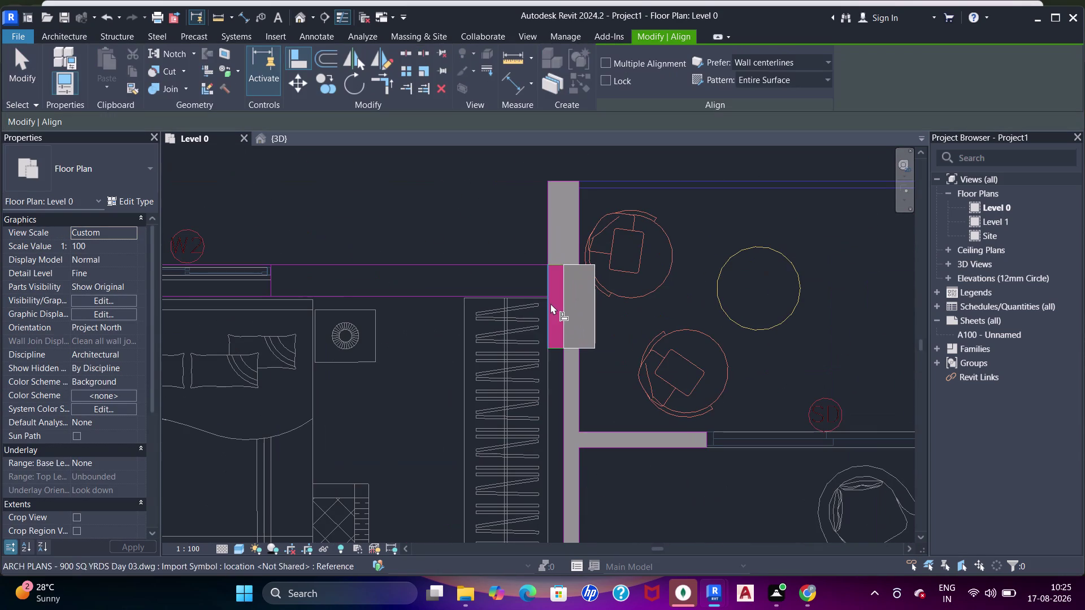
click(562, 311)
scroll(up, 3)
scroll(up, 3)
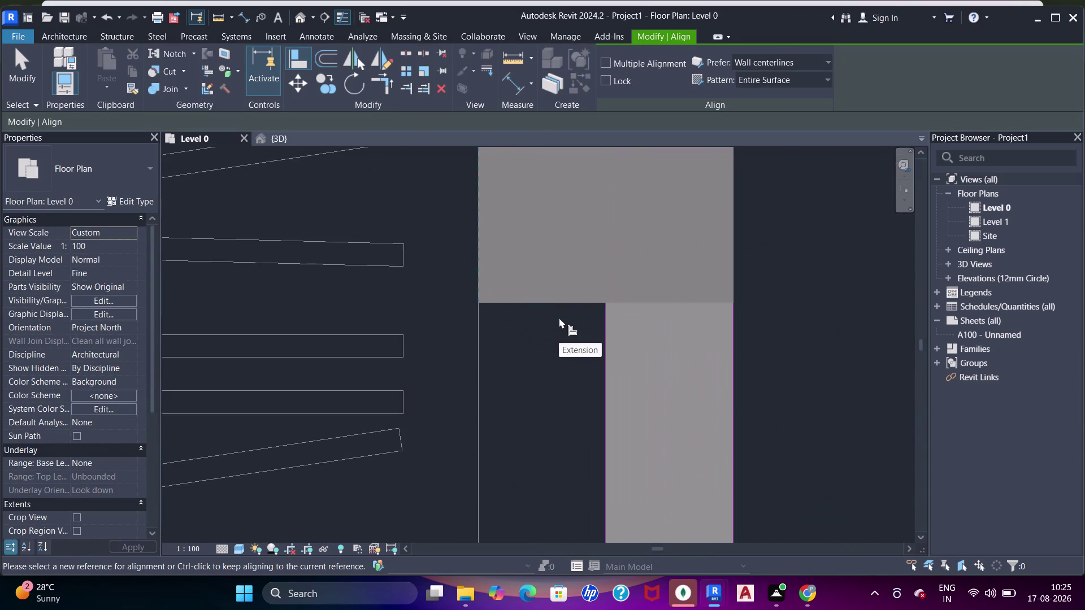
click(559, 308)
click(559, 304)
Zoom into the wall junction and align the column edge flush with the wall.
scroll(down, 3)
scroll(up, 3)
scroll(down, 3)
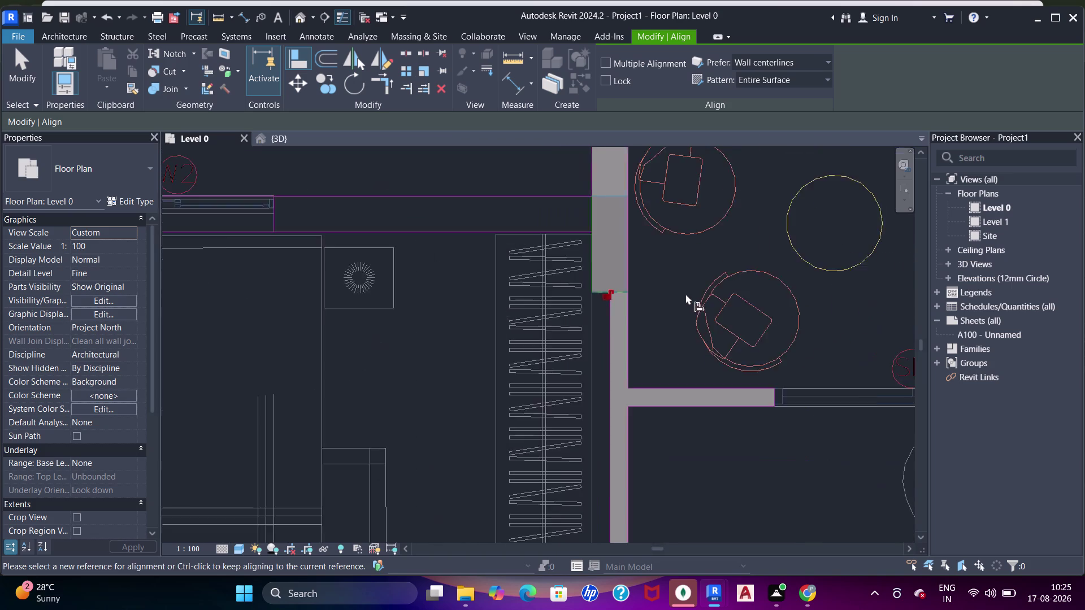
scroll(down, 3)
middle_drag(722, 293, 542, 296)
scroll(down, 3)
scroll(up, 3)
middle_drag(642, 324, 592, 335)
scroll(up, 3)
middle_drag(665, 302, 541, 366)
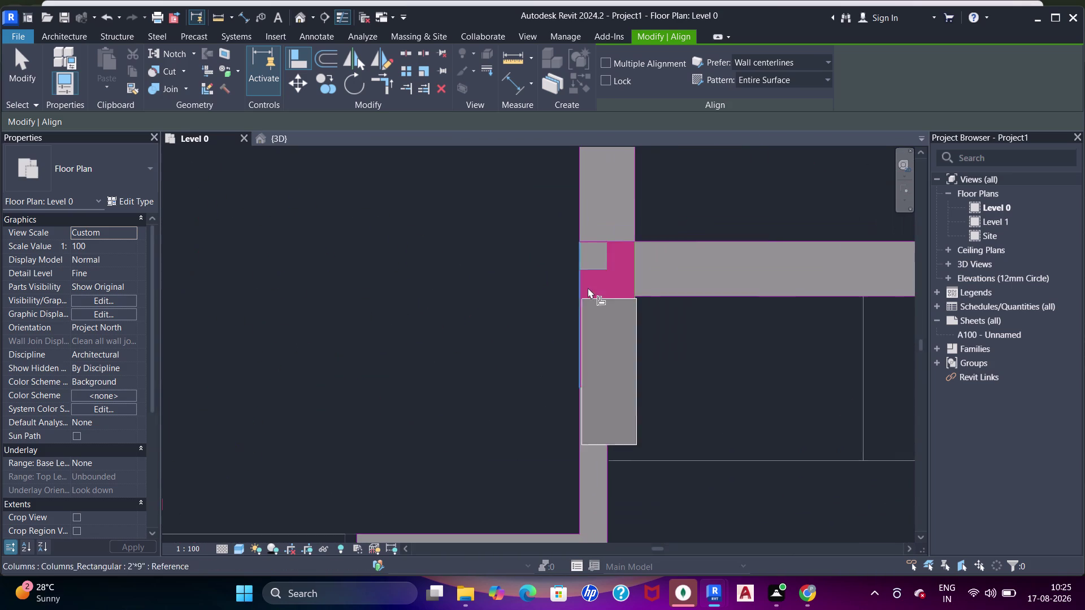
scroll(up, 3)
click(573, 303)
click(579, 317)
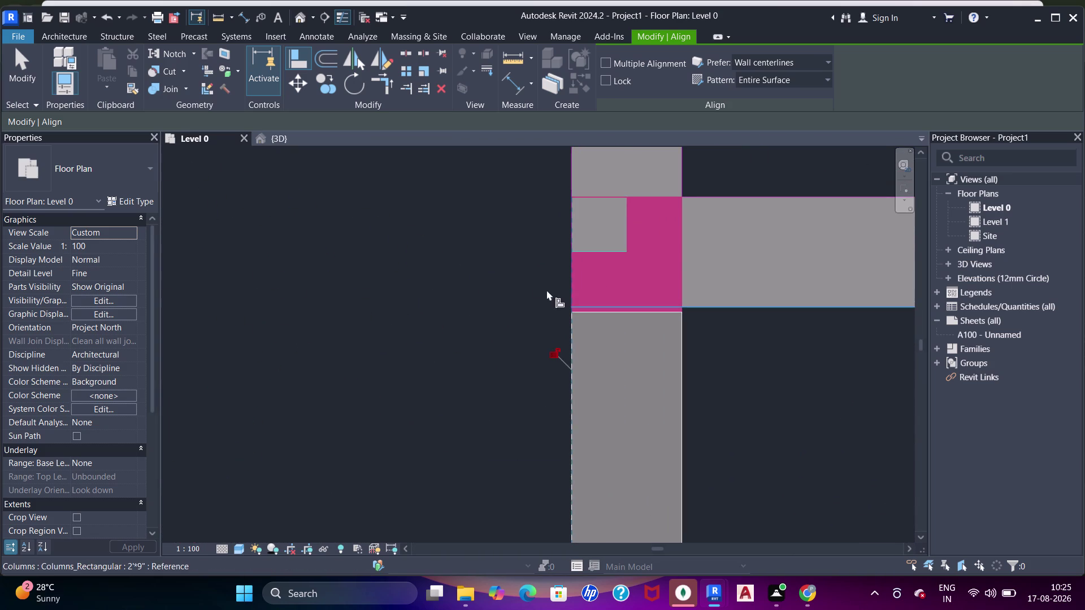
Align the column's other side flush with the adjacent wall edge.
drag(535, 284, 547, 276)
click(633, 197)
click(647, 311)
scroll(down, 3)
middle_drag(741, 310, 459, 310)
scroll(down, 3)
middle_drag(730, 298, 682, 329)
scroll(up, 3)
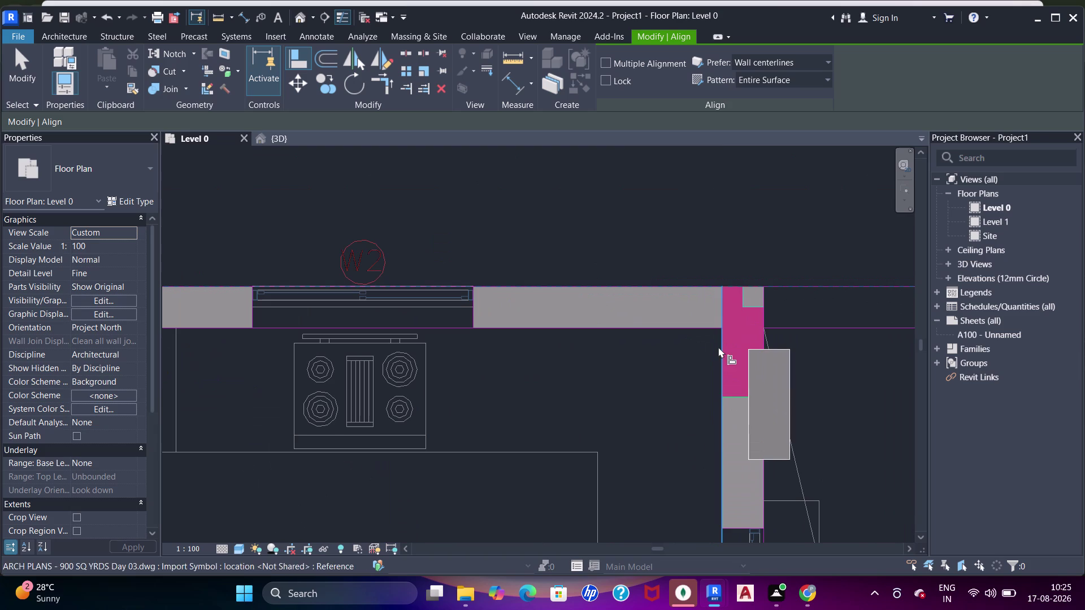
Snap the next column's edge flush with its wall edge.
click(718, 347)
click(751, 371)
click(790, 191)
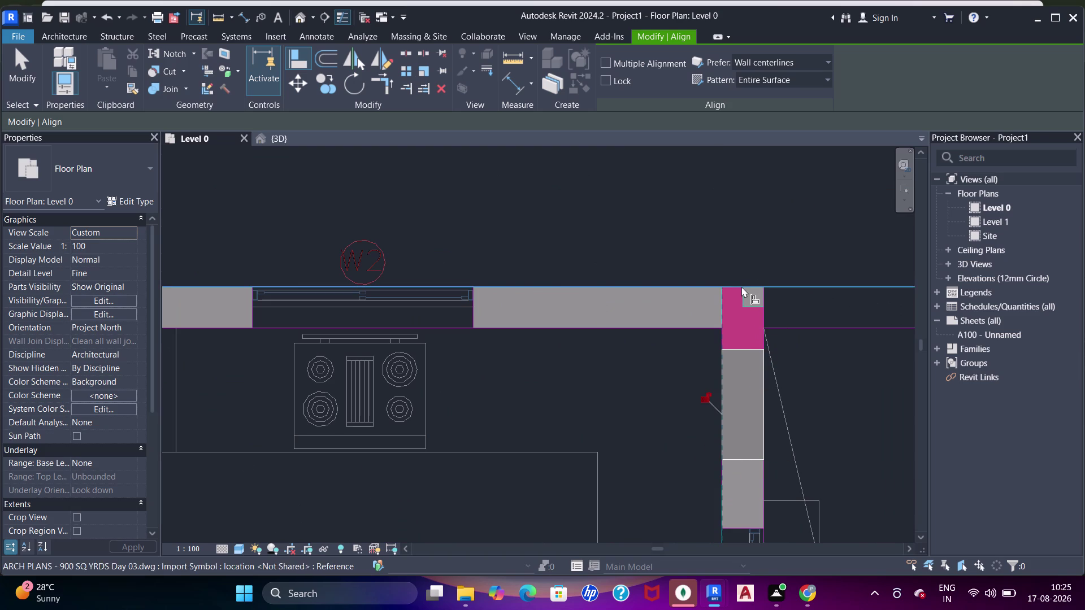
click(741, 286)
click(737, 351)
scroll(down, 3)
middle_drag(706, 353, 404, 357)
middle_drag(631, 358, 580, 357)
scroll(up, 3)
scroll(up, 3)
middle_drag(535, 355, 637, 367)
scroll(up, 3)
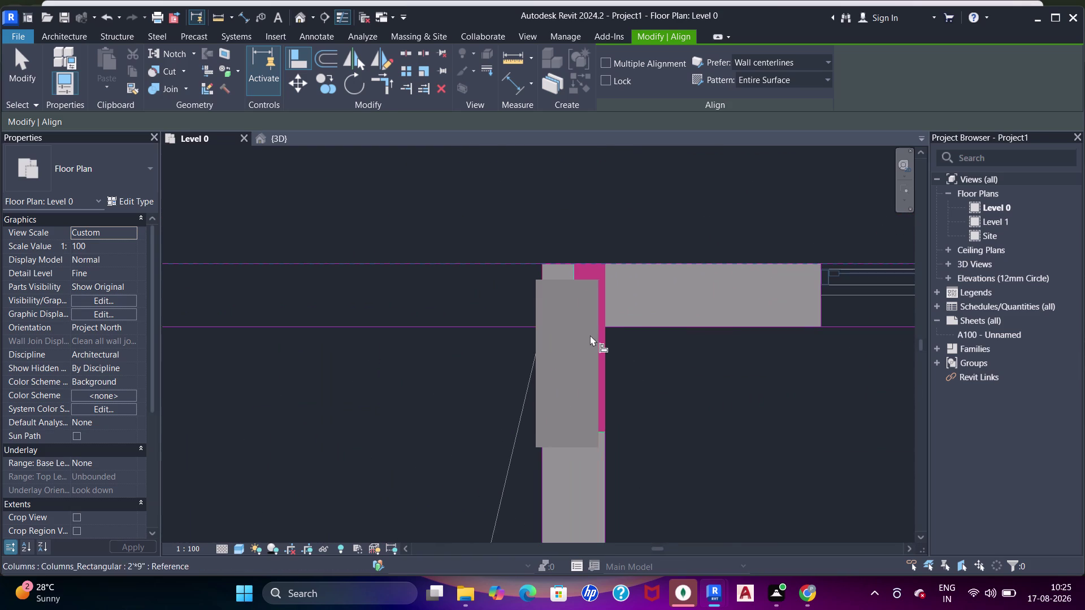
Align the following corner column flush with the wall edge.
drag(621, 355, 615, 354)
click(605, 350)
click(625, 357)
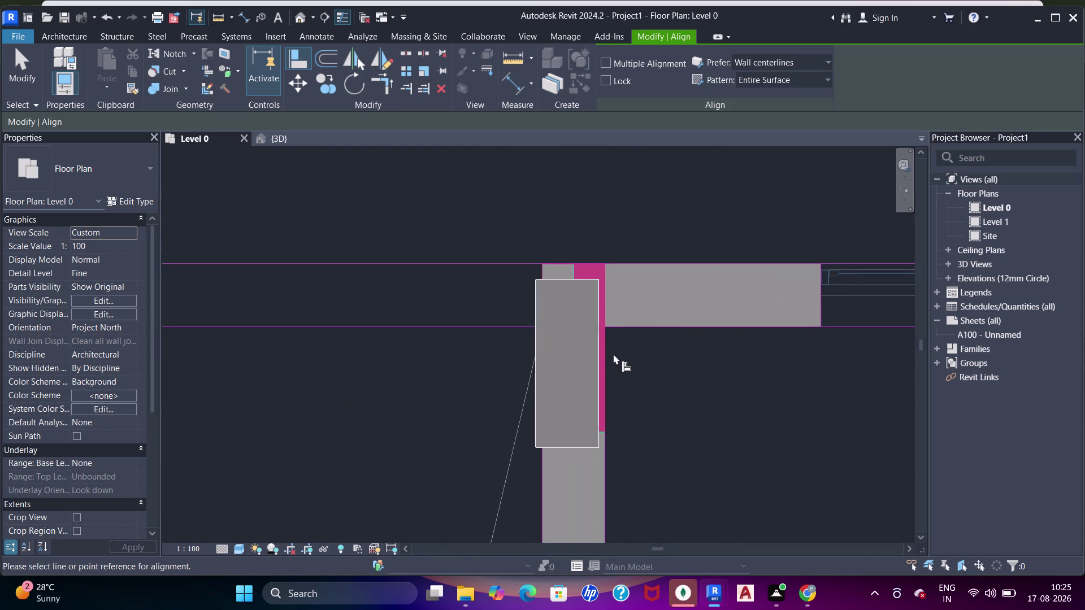
click(610, 350)
click(600, 355)
click(595, 239)
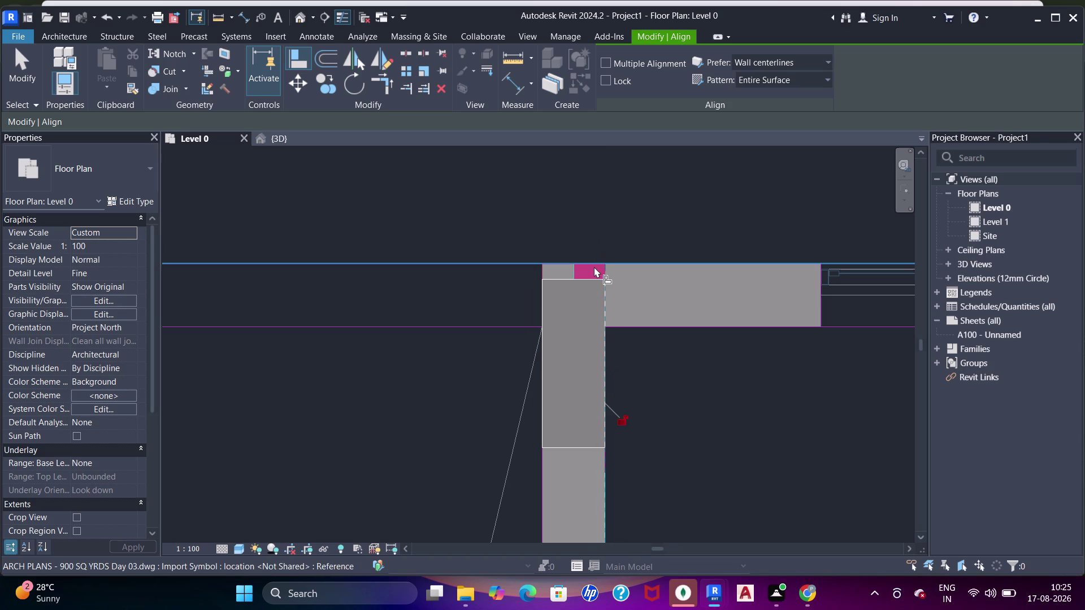
click(594, 267)
click(593, 279)
scroll(down, 3)
middle_drag(735, 286, 525, 291)
scroll(up, 3)
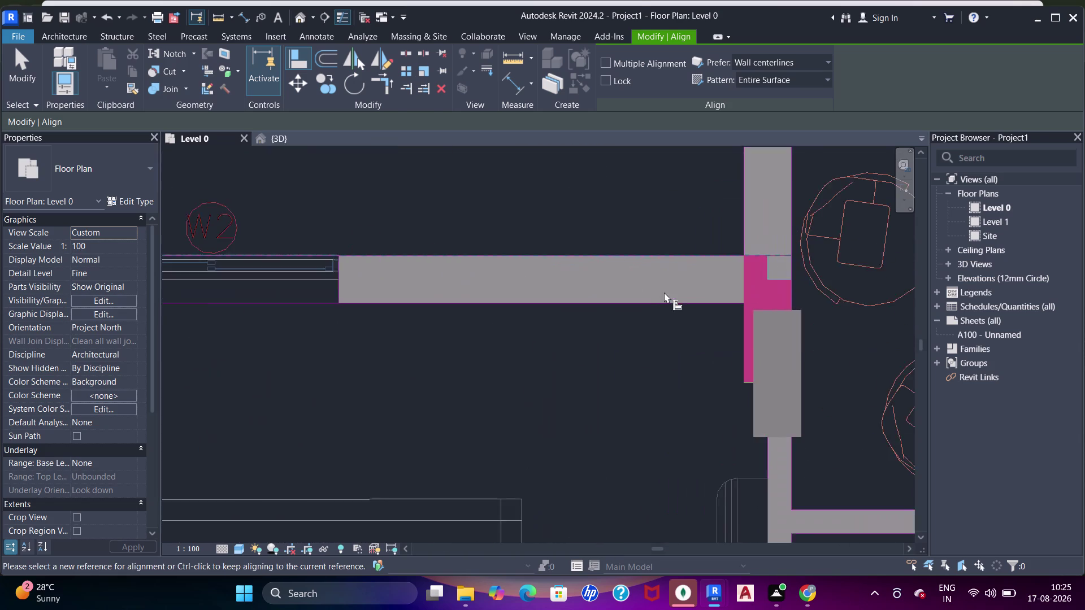
middle_drag(660, 298, 396, 319)
drag(465, 378, 468, 373)
Align the first column's side and top edge flush with the wall edges.
click(488, 365)
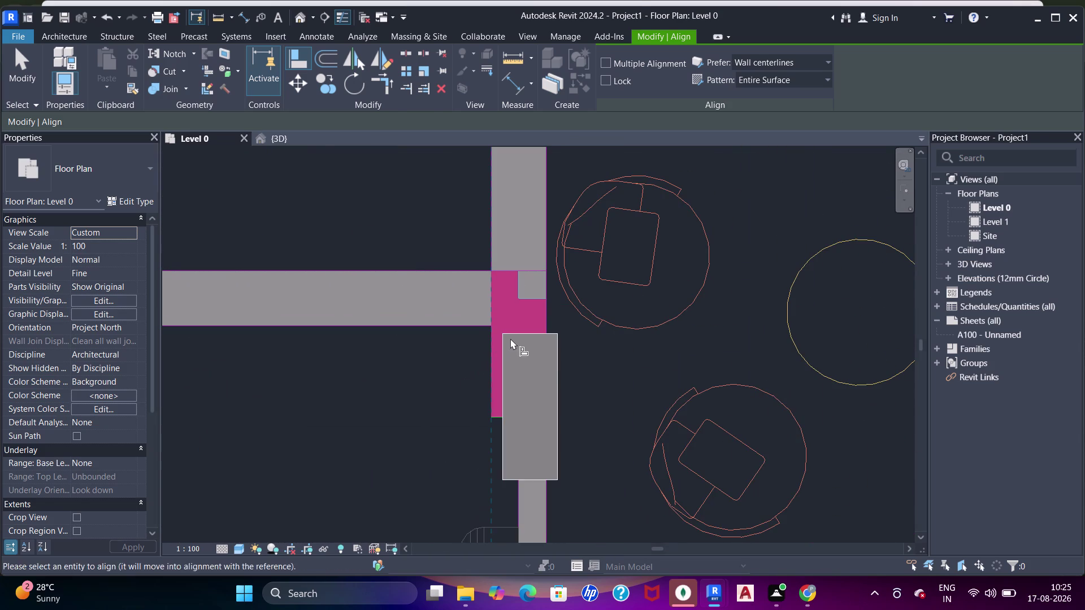
click(511, 337)
click(482, 374)
click(491, 370)
click(505, 372)
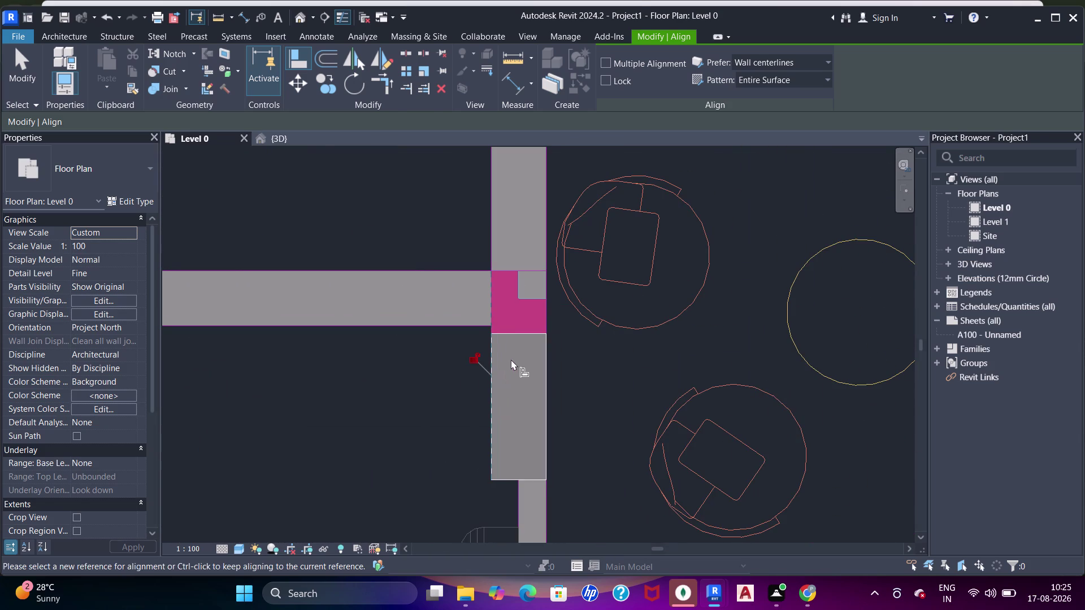
drag(563, 344, 560, 335)
click(529, 270)
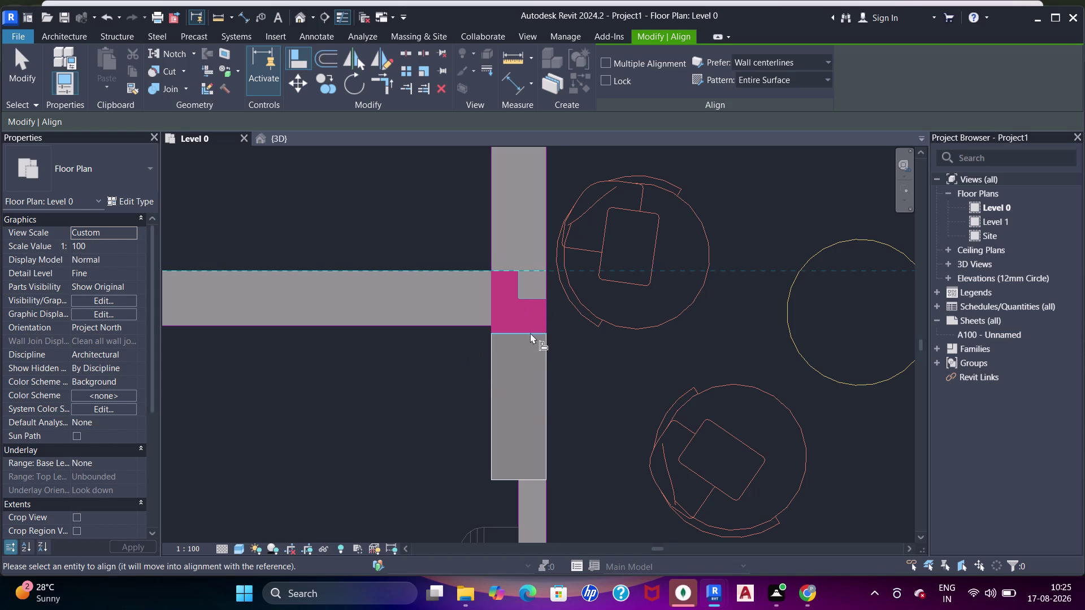
click(530, 333)
scroll(down, 3)
middle_drag(725, 280, 450, 284)
scroll(up, 3)
middle_drag(496, 317, 502, 341)
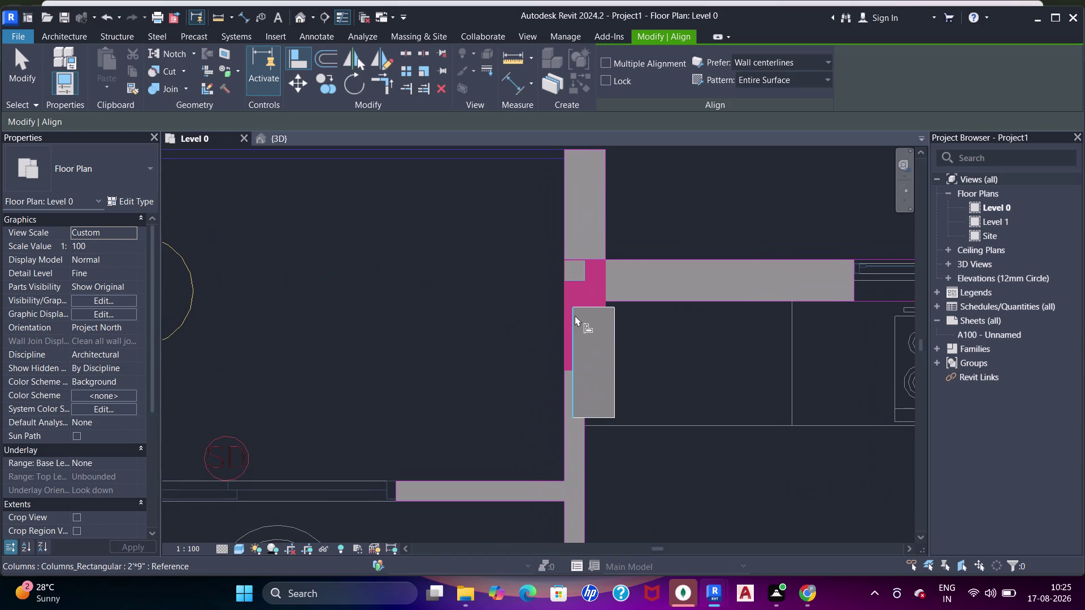
Snap the next corner column flush against its wall.
click(564, 318)
click(570, 334)
click(555, 318)
click(583, 259)
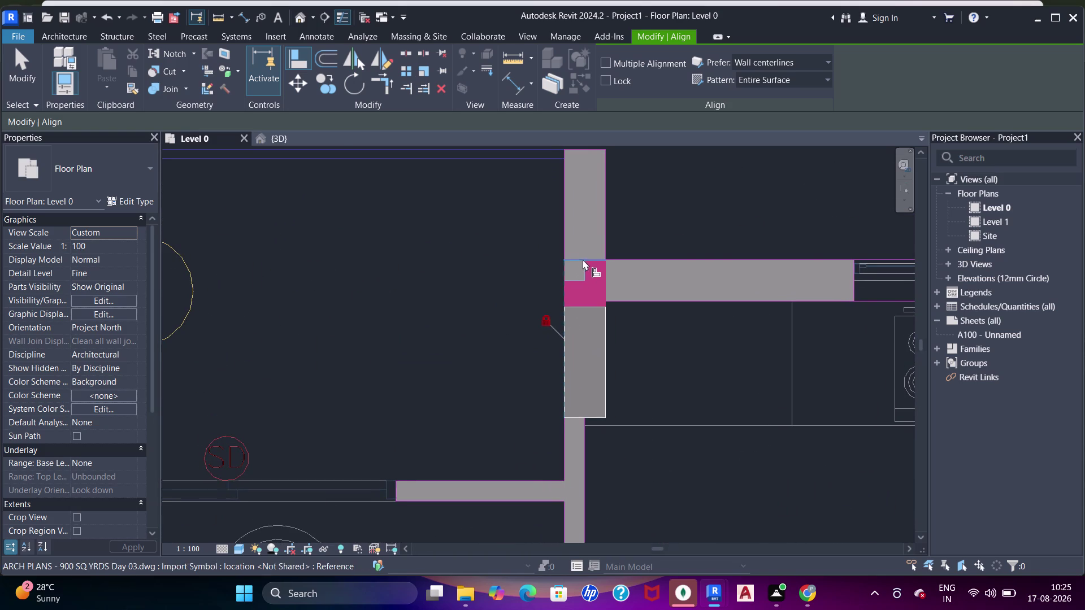
click(588, 305)
scroll(down, 3)
middle_drag(652, 309, 334, 309)
scroll(up, 3)
middle_drag(613, 318, 475, 303)
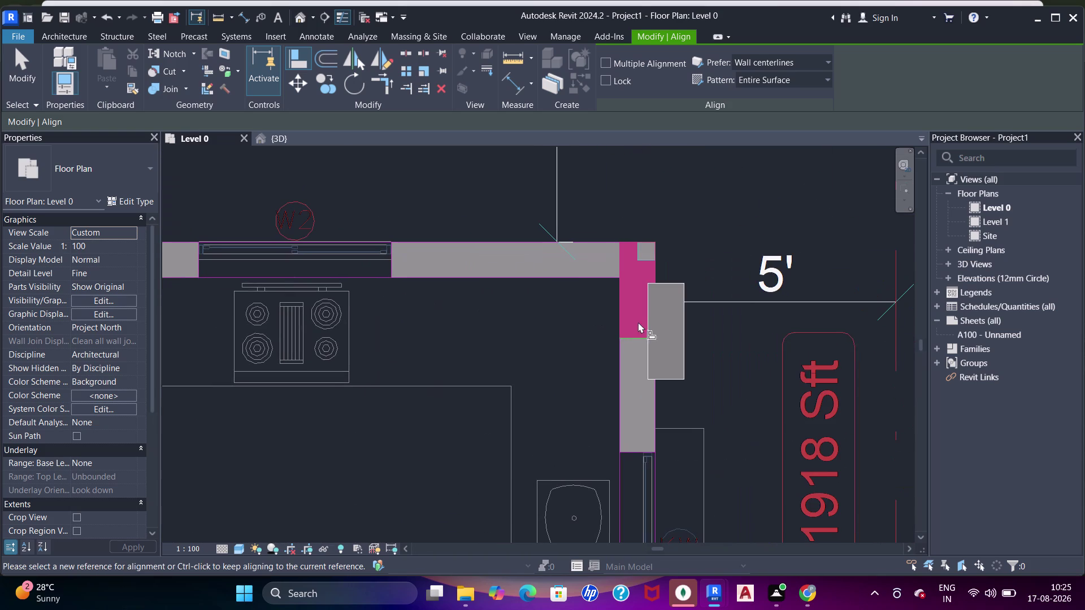
Align another corner column's edge flush with the wall edge.
click(619, 307)
click(644, 328)
click(641, 246)
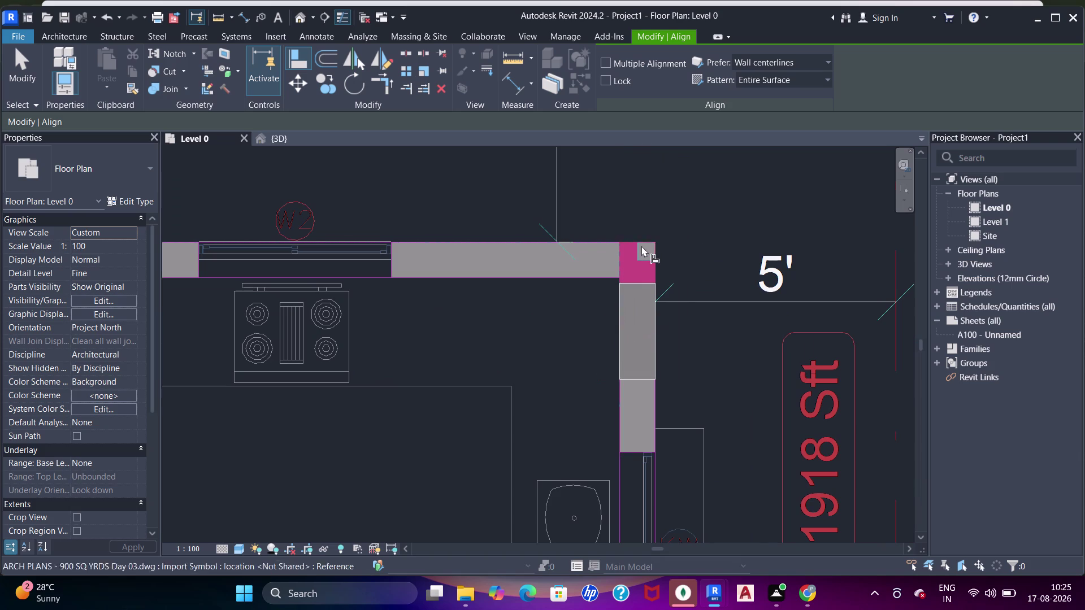
click(638, 286)
scroll(down, 3)
middle_drag(620, 374, 600, 280)
scroll(up, 3)
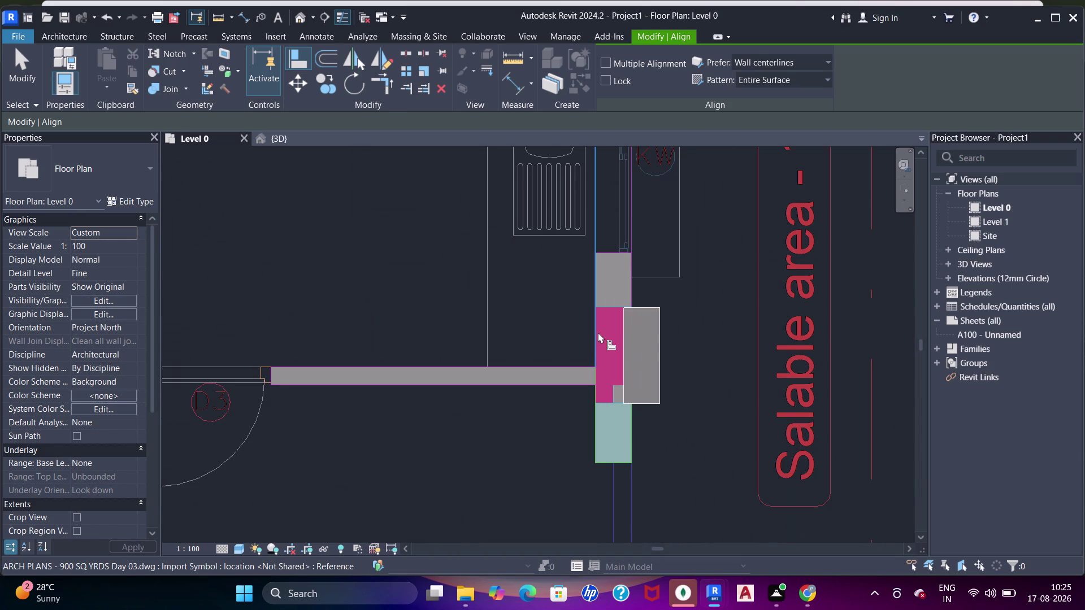
Zoom in to pick the exact wall edge and align the column to it.
click(595, 333)
click(630, 349)
scroll(up, 3)
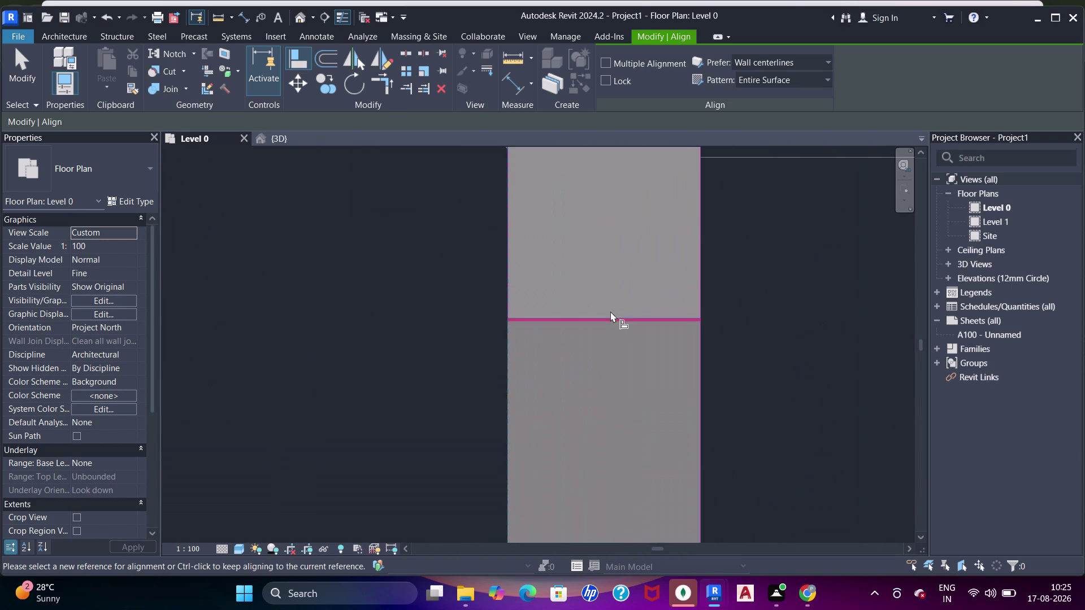
scroll(up, 3)
click(595, 321)
click(595, 327)
click(596, 327)
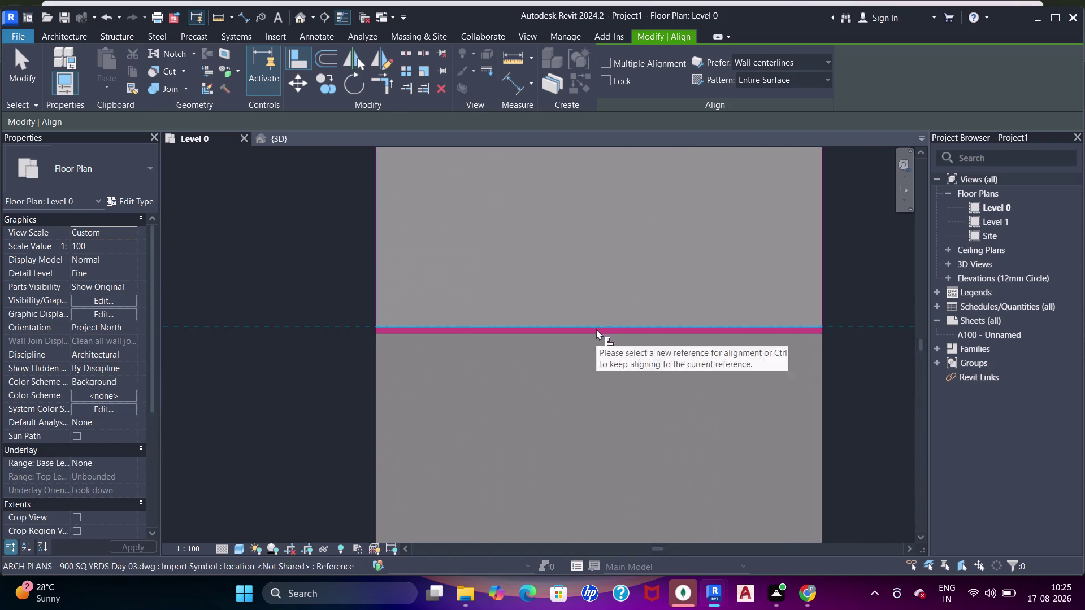
click(597, 330)
scroll(down, 3)
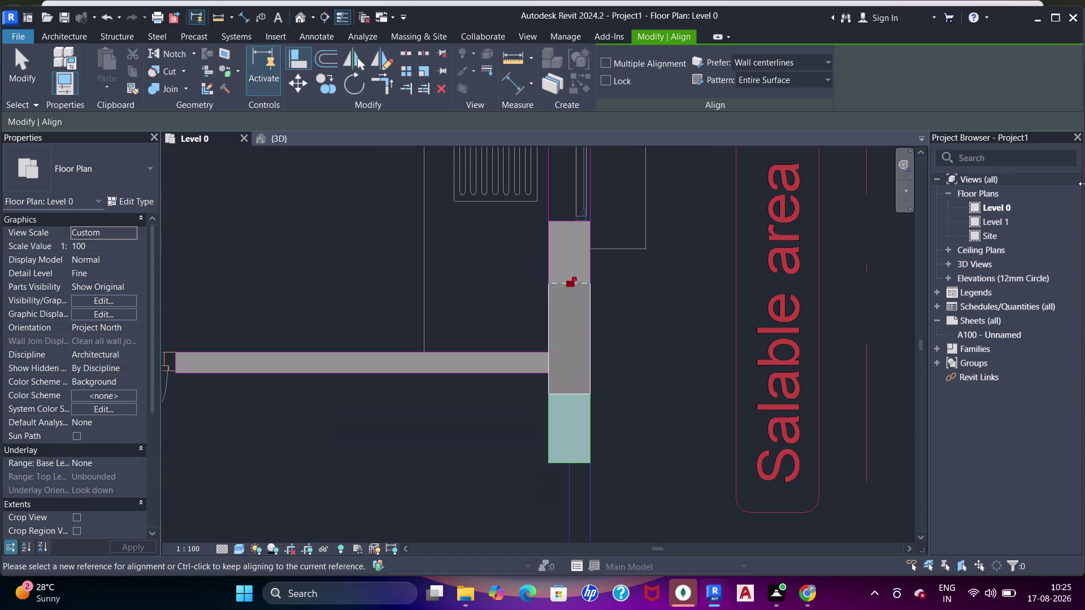
scroll(down, 3)
middle_drag(531, 397, 589, 229)
scroll(down, 3)
middle_drag(635, 337, 605, 267)
scroll(up, 3)
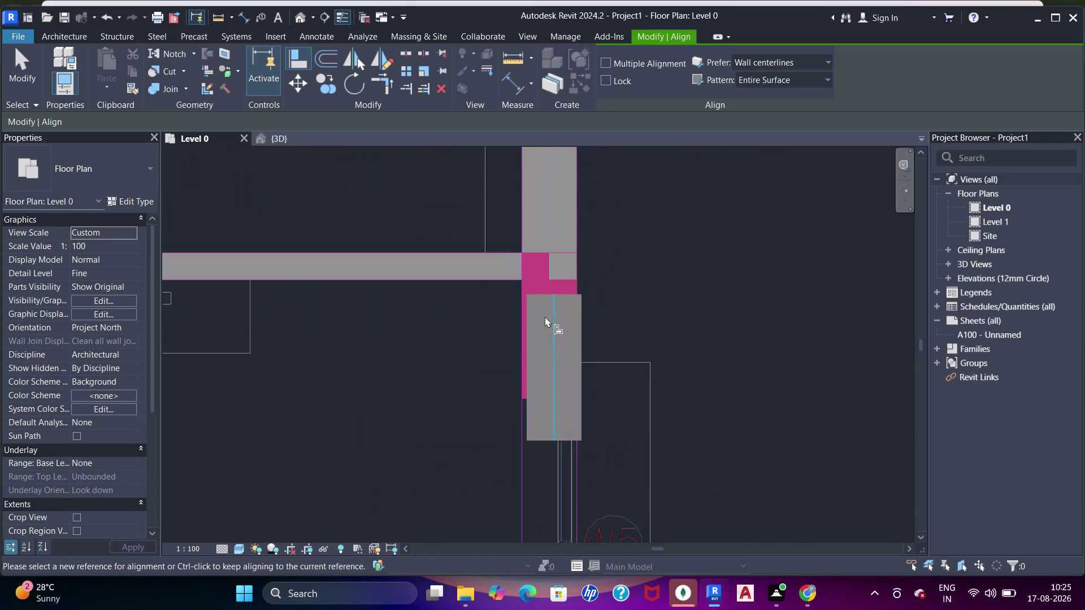
Align the column's side with the wall's outer edge.
click(545, 245)
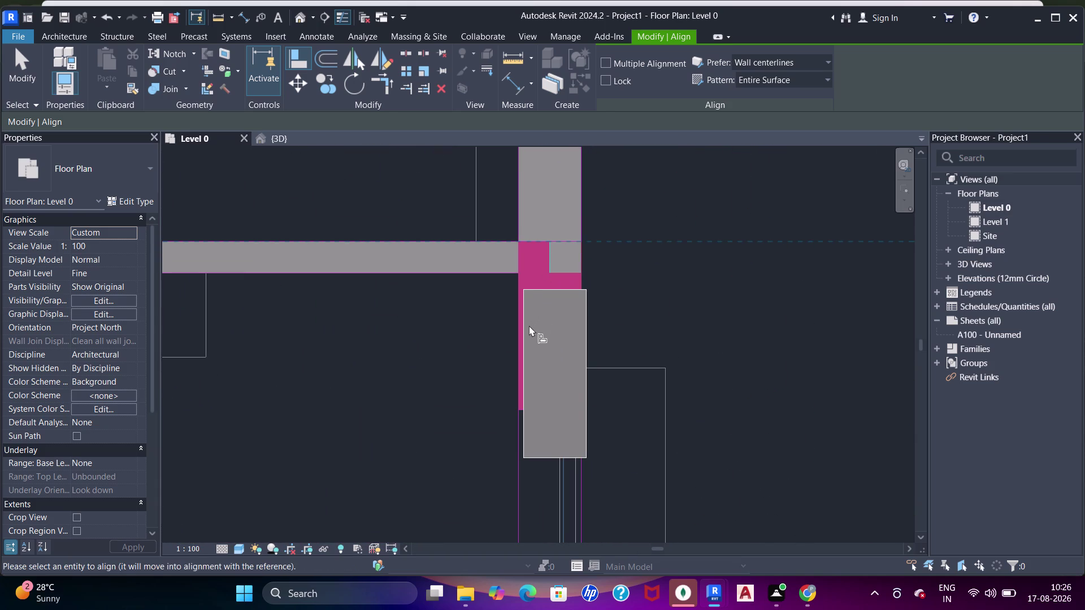
click(526, 334)
click(517, 327)
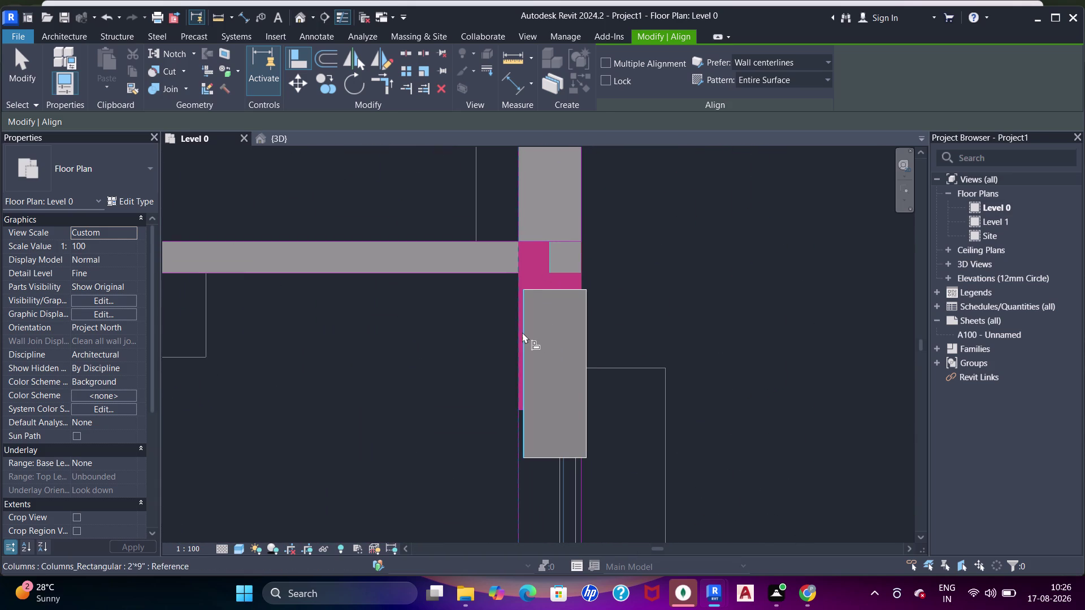
click(523, 335)
click(545, 242)
click(542, 285)
scroll(down, 3)
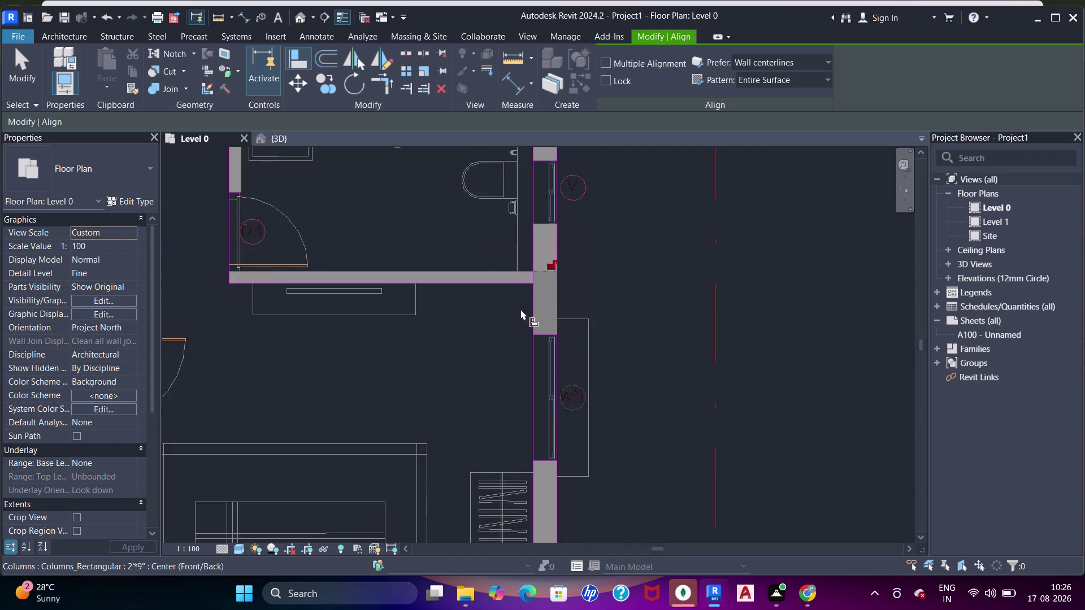
scroll(down, 3)
middle_drag(518, 437, 531, 320)
scroll(up, 3)
Move the next column up to the wall's top edge and flush to its end.
click(518, 337)
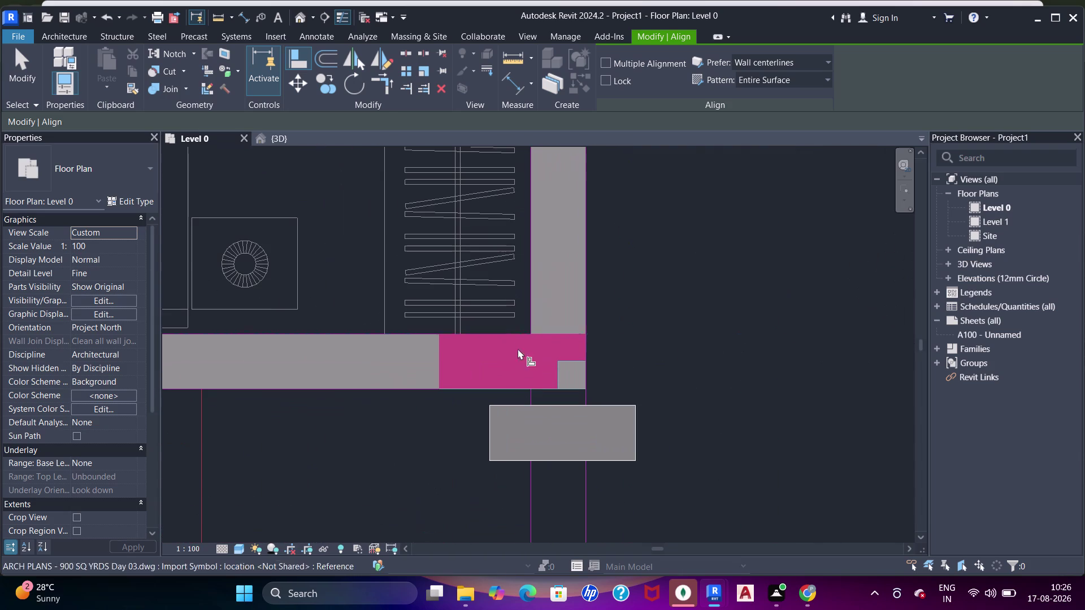
click(517, 407)
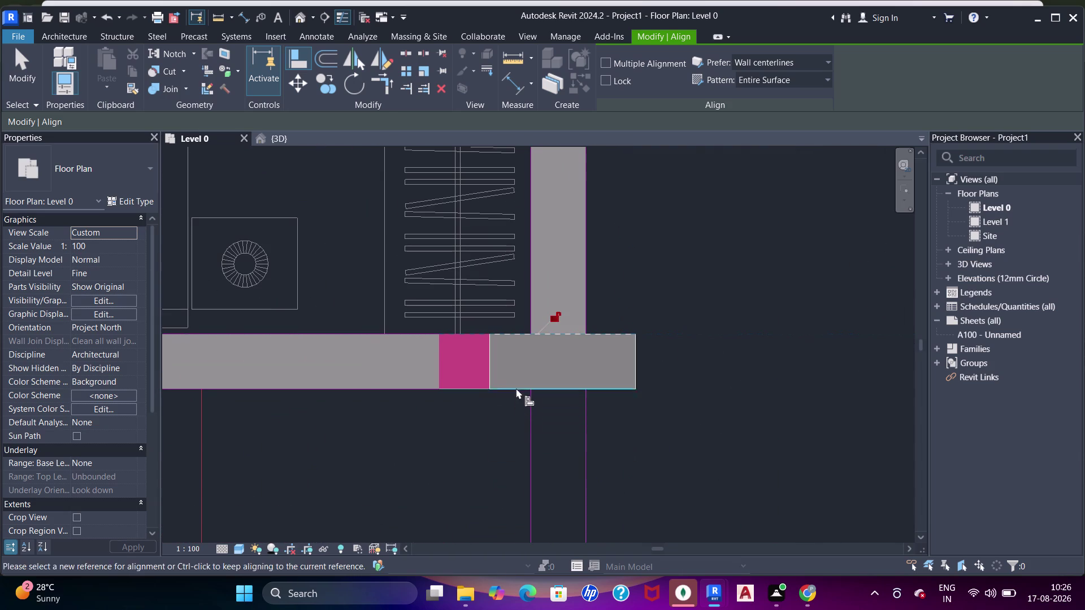
click(443, 355)
click(485, 371)
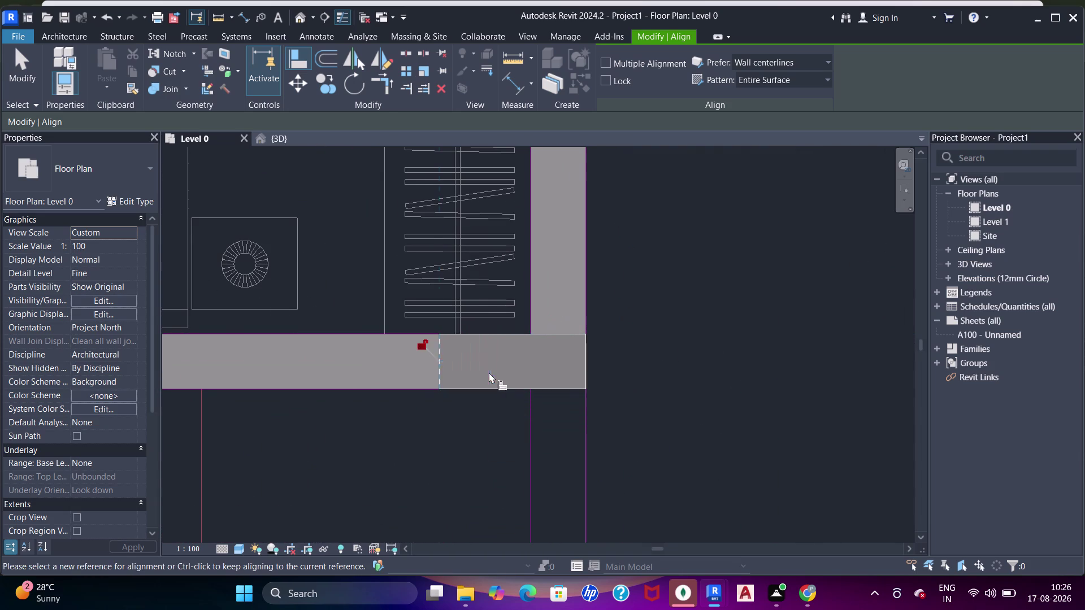
scroll(down, 3)
middle_drag(615, 478, 563, 358)
scroll(up, 3)
scroll(up, 3)
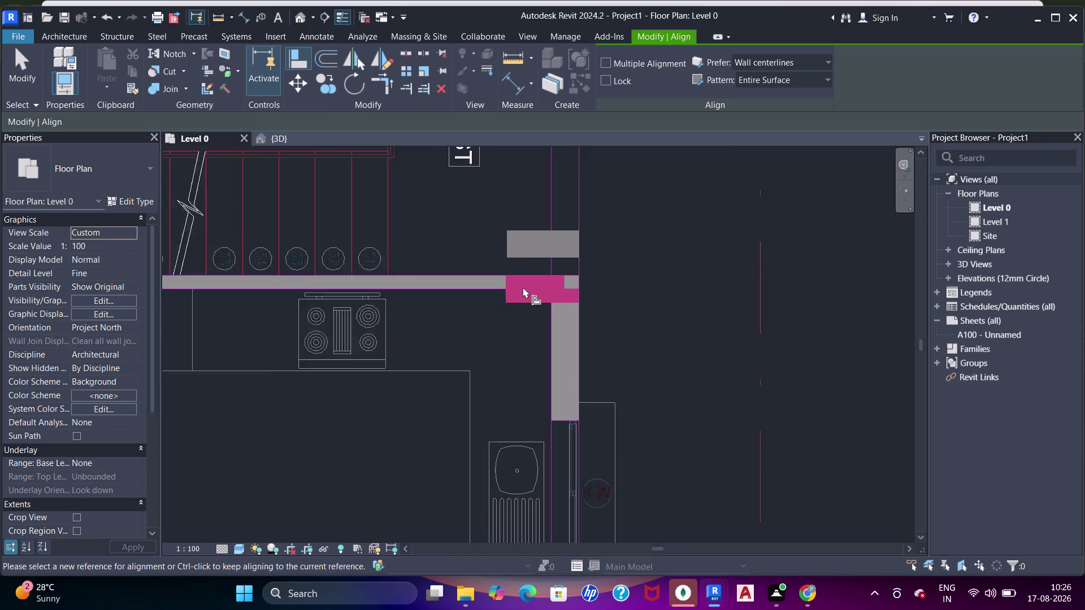
scroll(up, 3)
drag(533, 315, 532, 310)
Move a column down into the wall corner, align its side, and review.
click(533, 234)
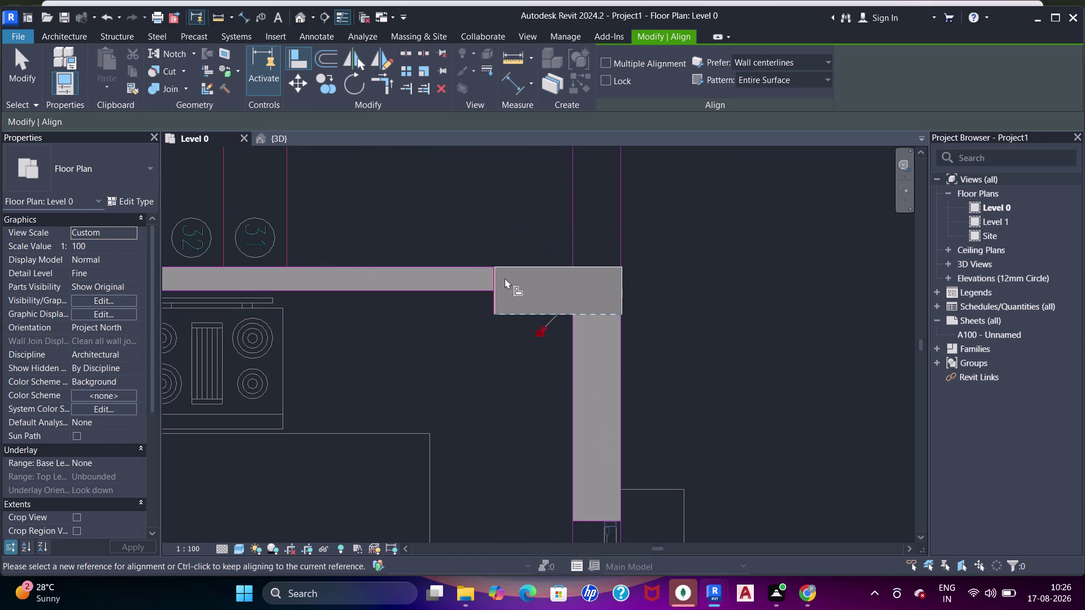
scroll(up, 3)
click(470, 360)
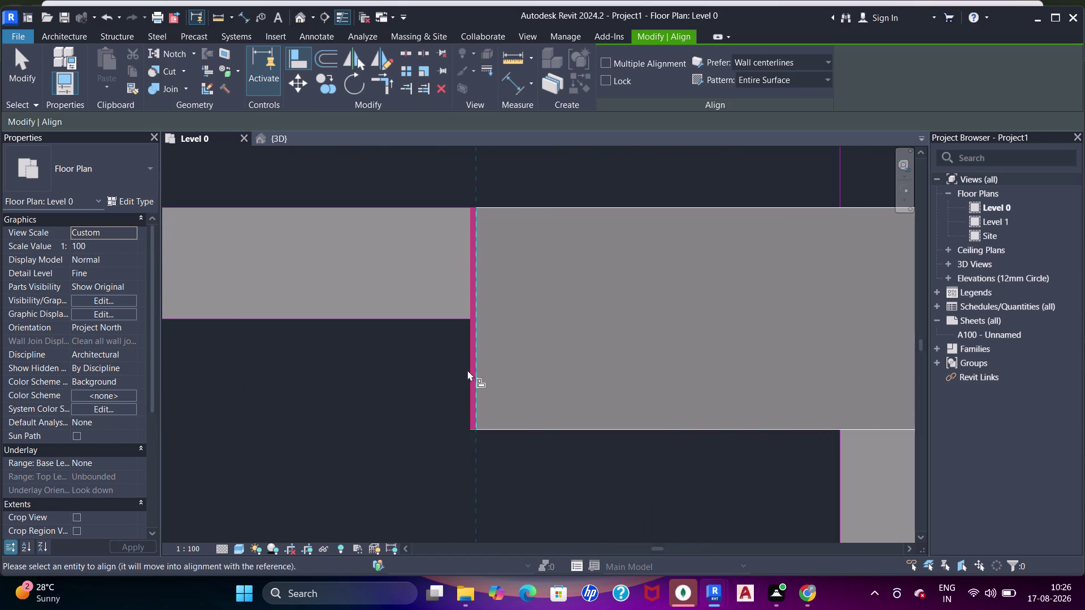
click(467, 370)
click(467, 362)
click(476, 360)
scroll(down, 3)
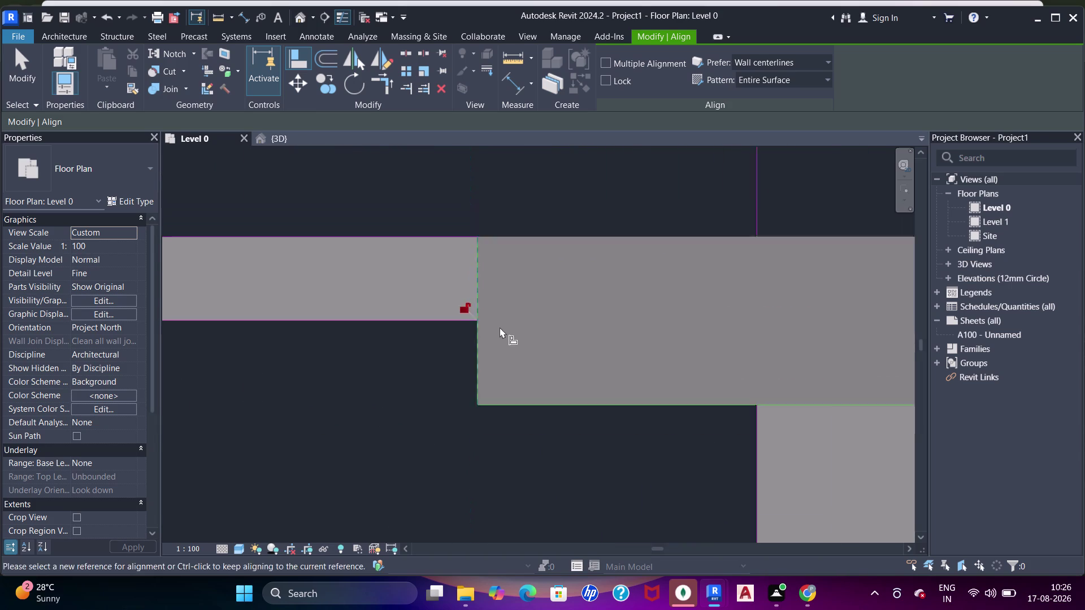
scroll(down, 3)
scroll(down, 3)
middle_drag(447, 273, 486, 196)
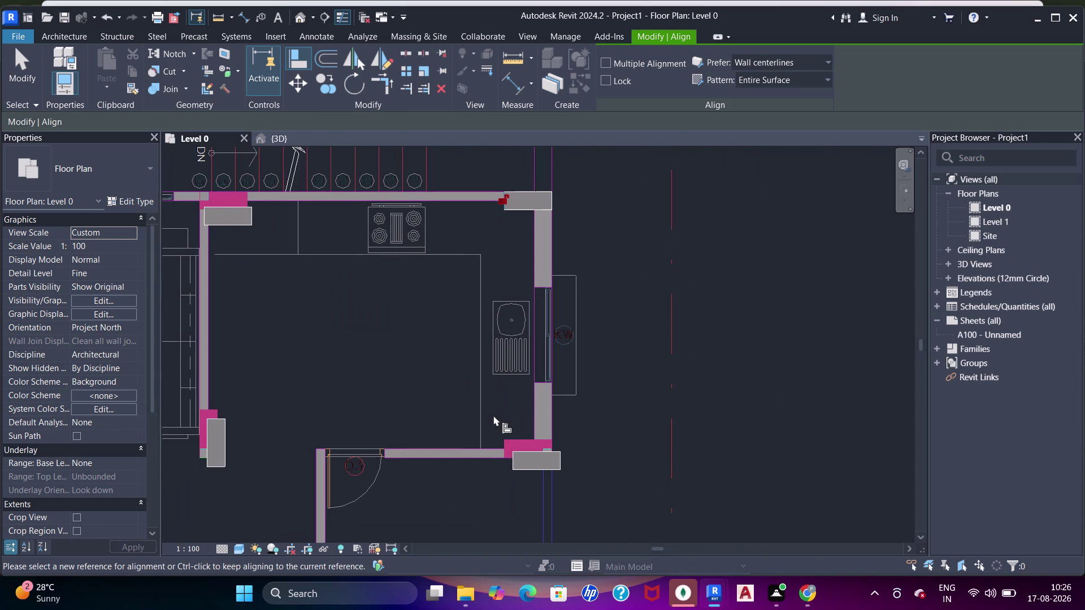
middle_drag(505, 424, 518, 345)
scroll(up, 3)
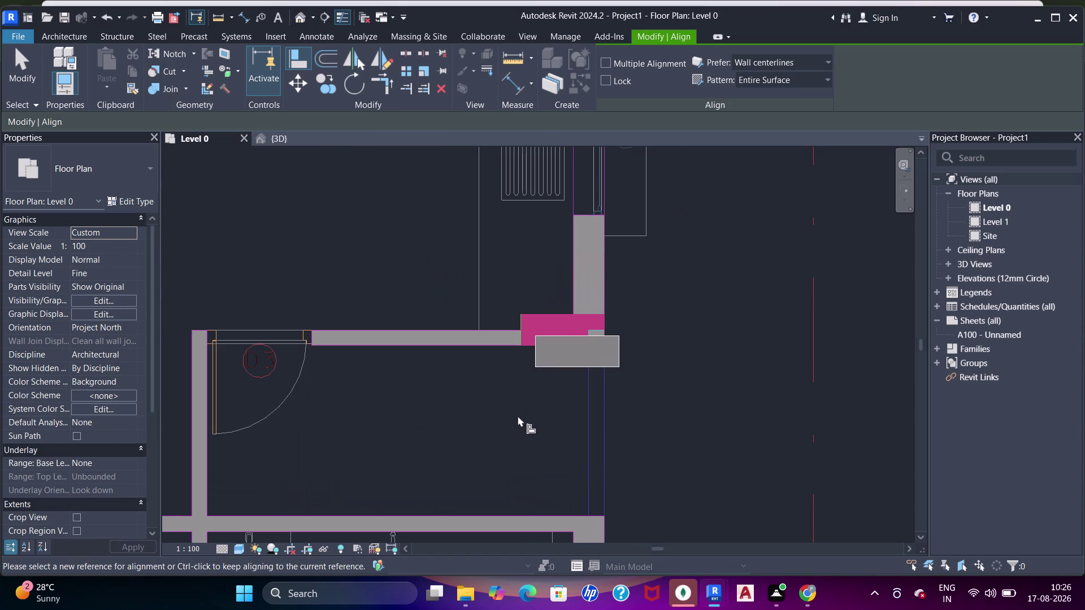